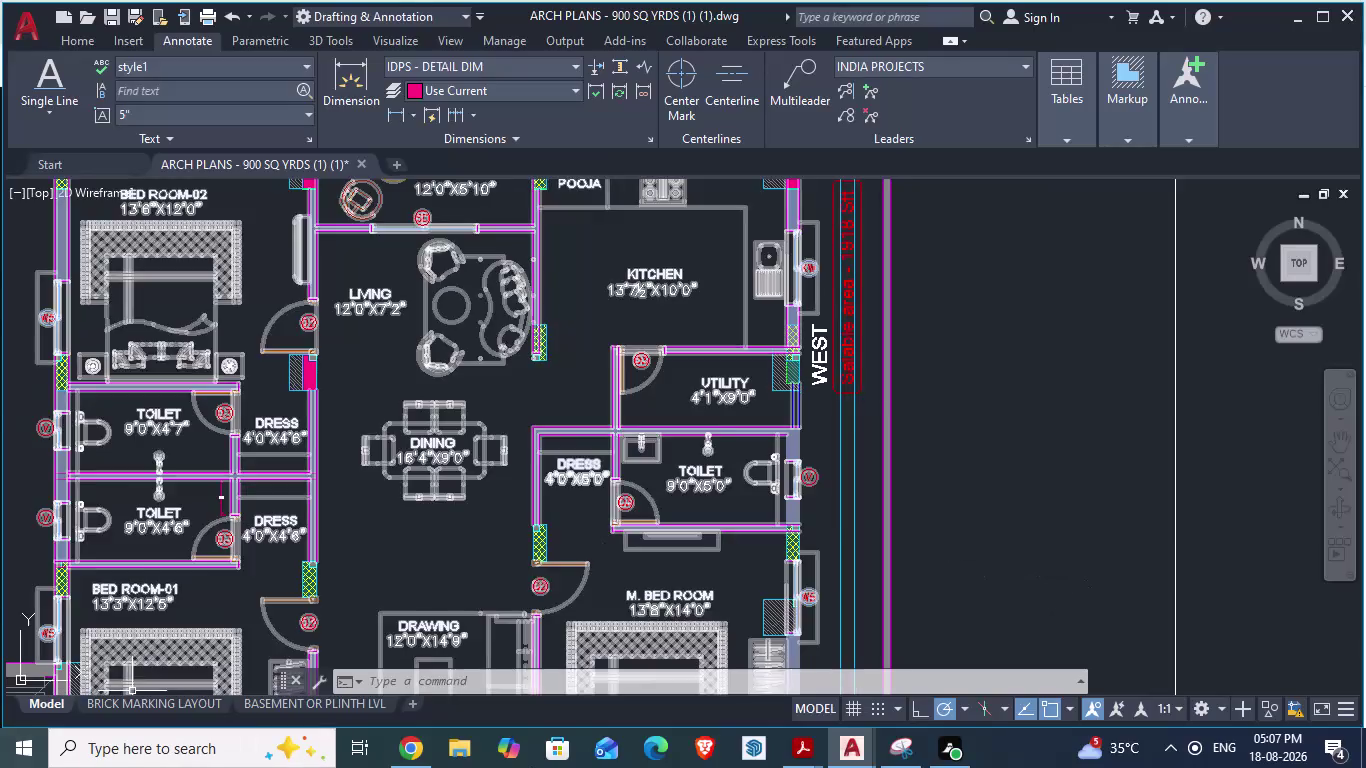
Review the ARCH PLANS floor plan, then switch to the GF_AUTOCAD drawing.
scroll(down, 3)
scroll(up, 3)
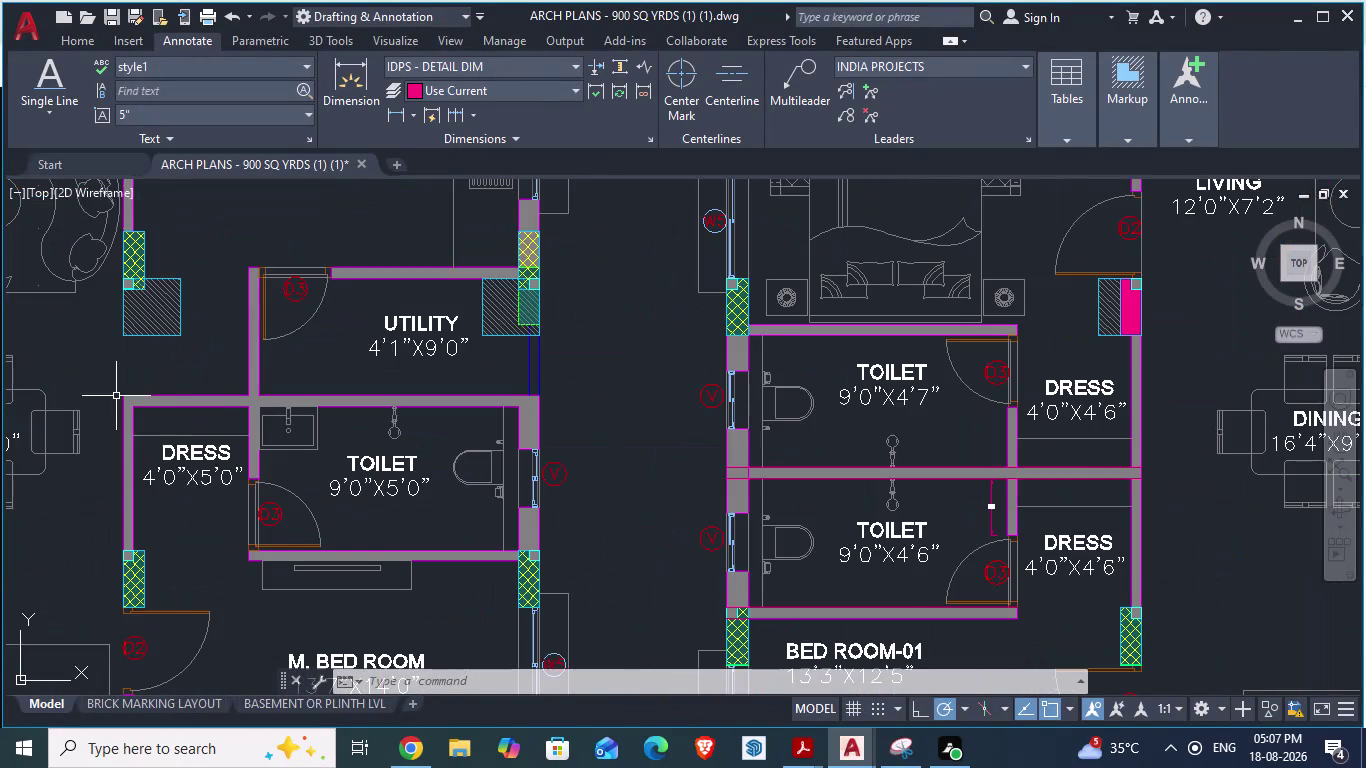
scroll(down, 3)
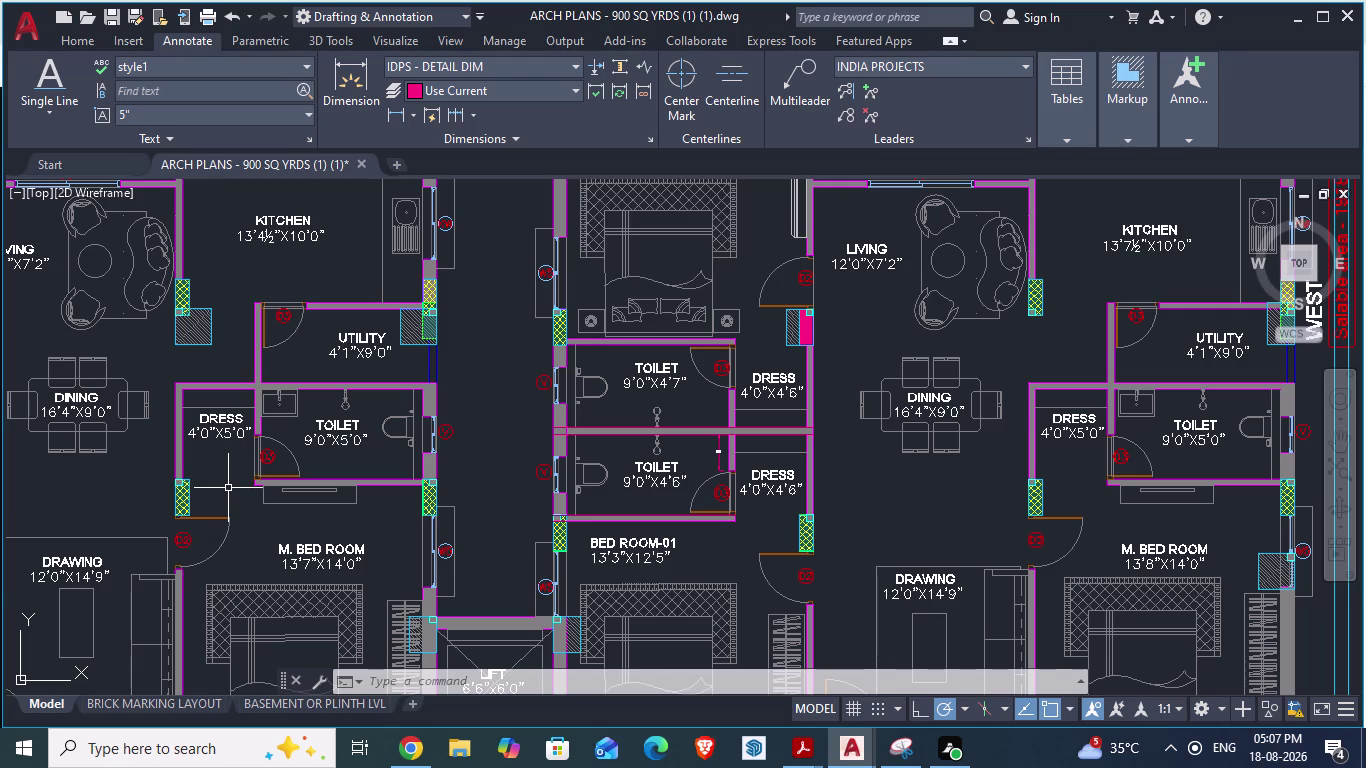
scroll(down, 3)
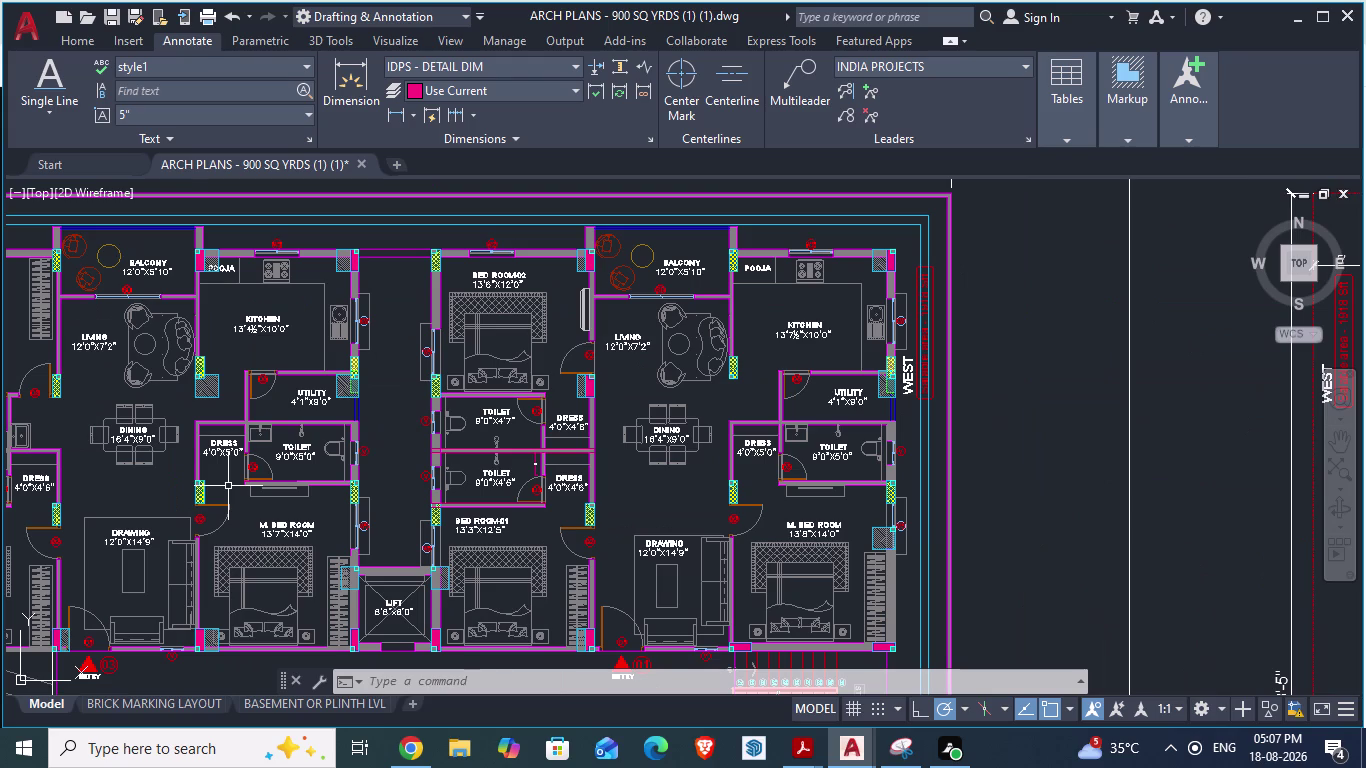
key(alt+Tab)
Select the utility room's upper wall lines and window-select the utility and toilet walls and labels.
scroll(down, 3)
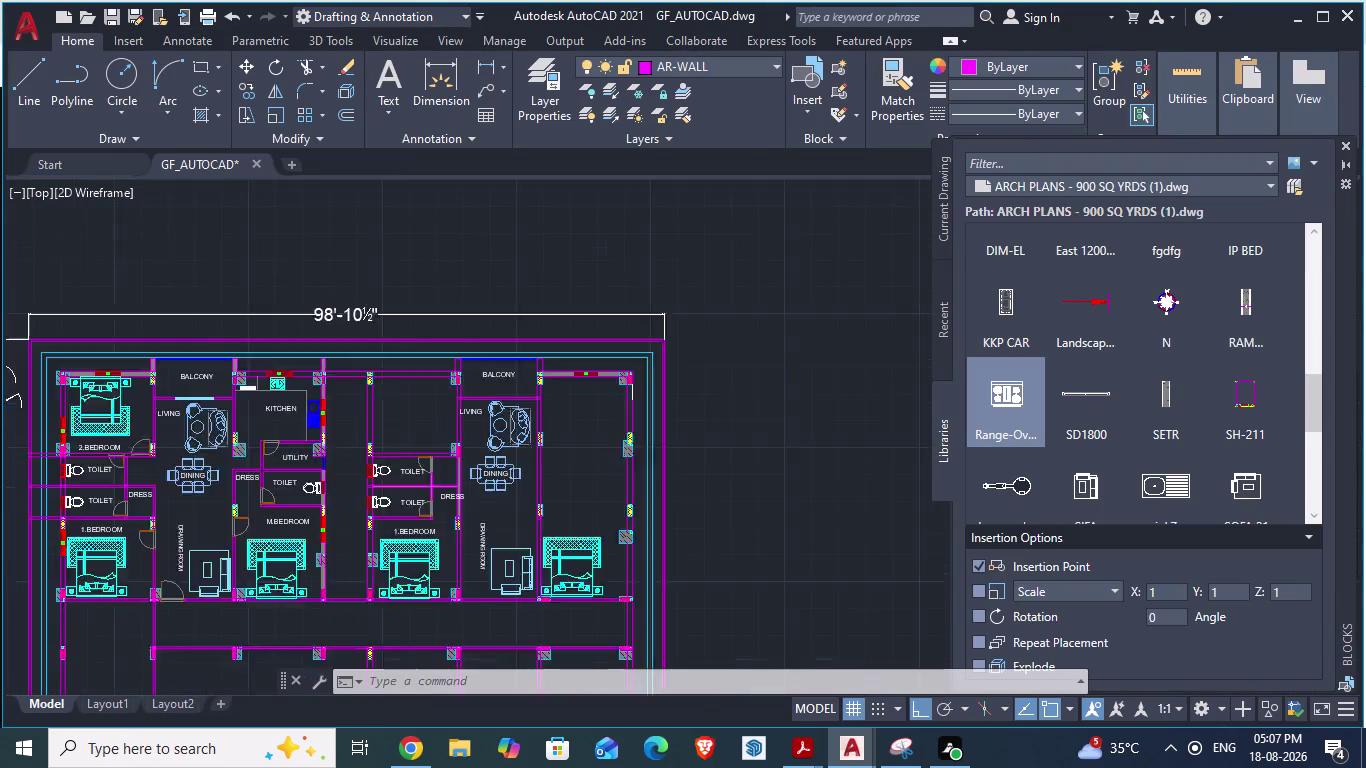
scroll(up, 3)
scroll(up, 3)
scroll(down, 3)
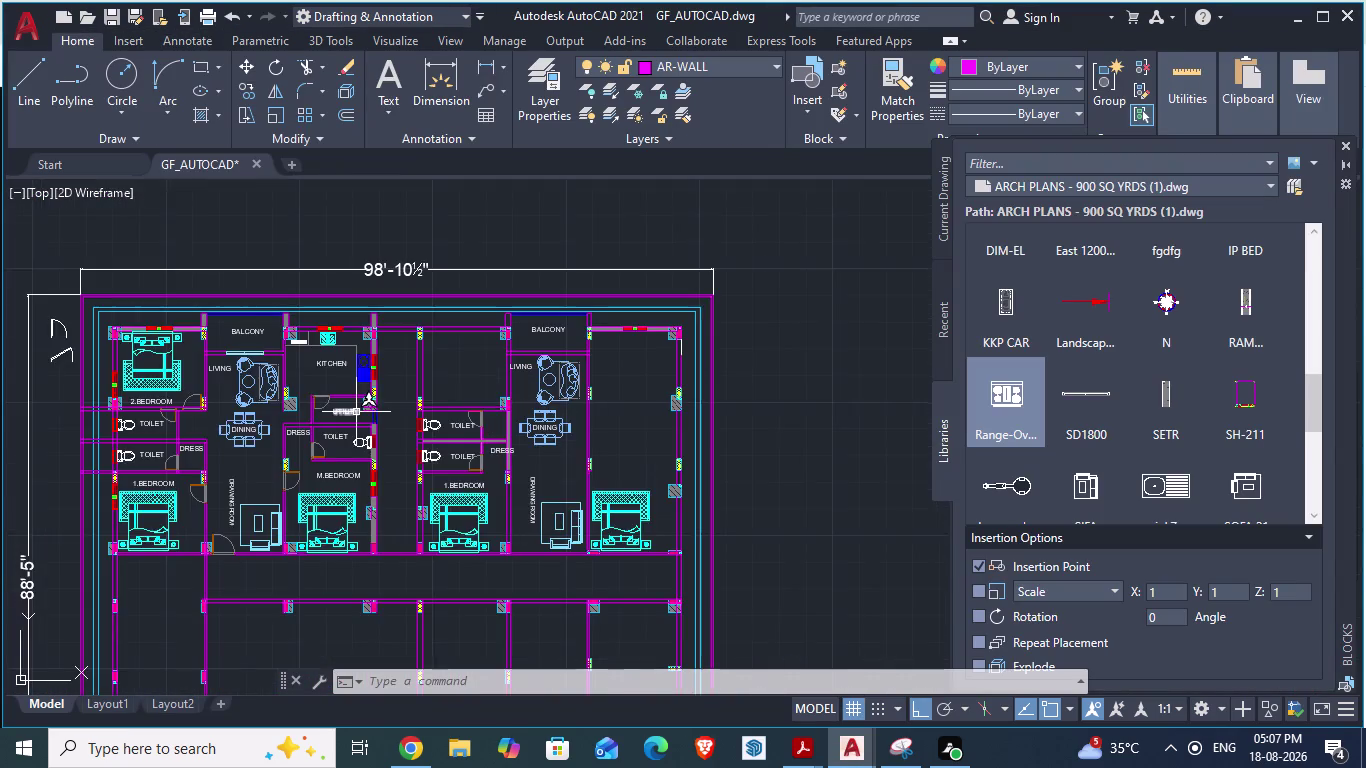
scroll(up, 3)
scroll(up, 3)
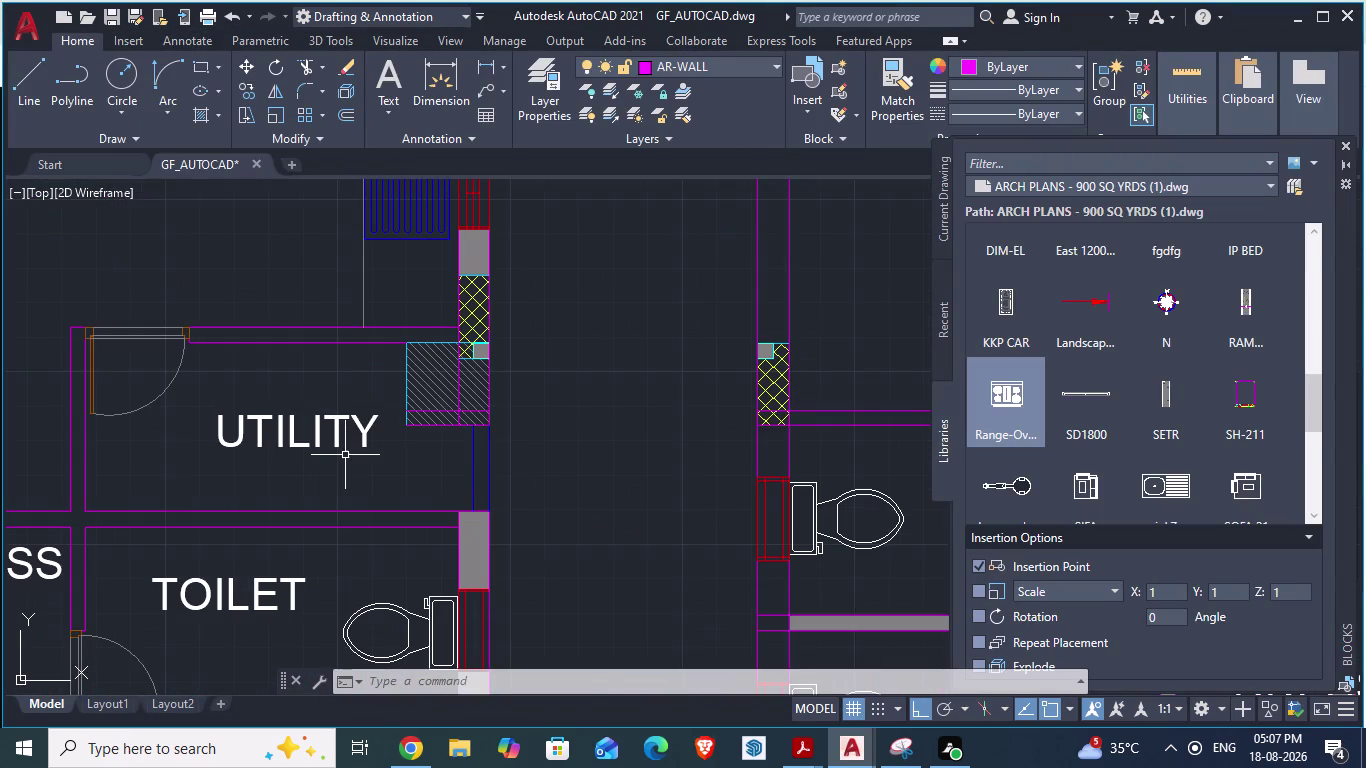
scroll(up, 3)
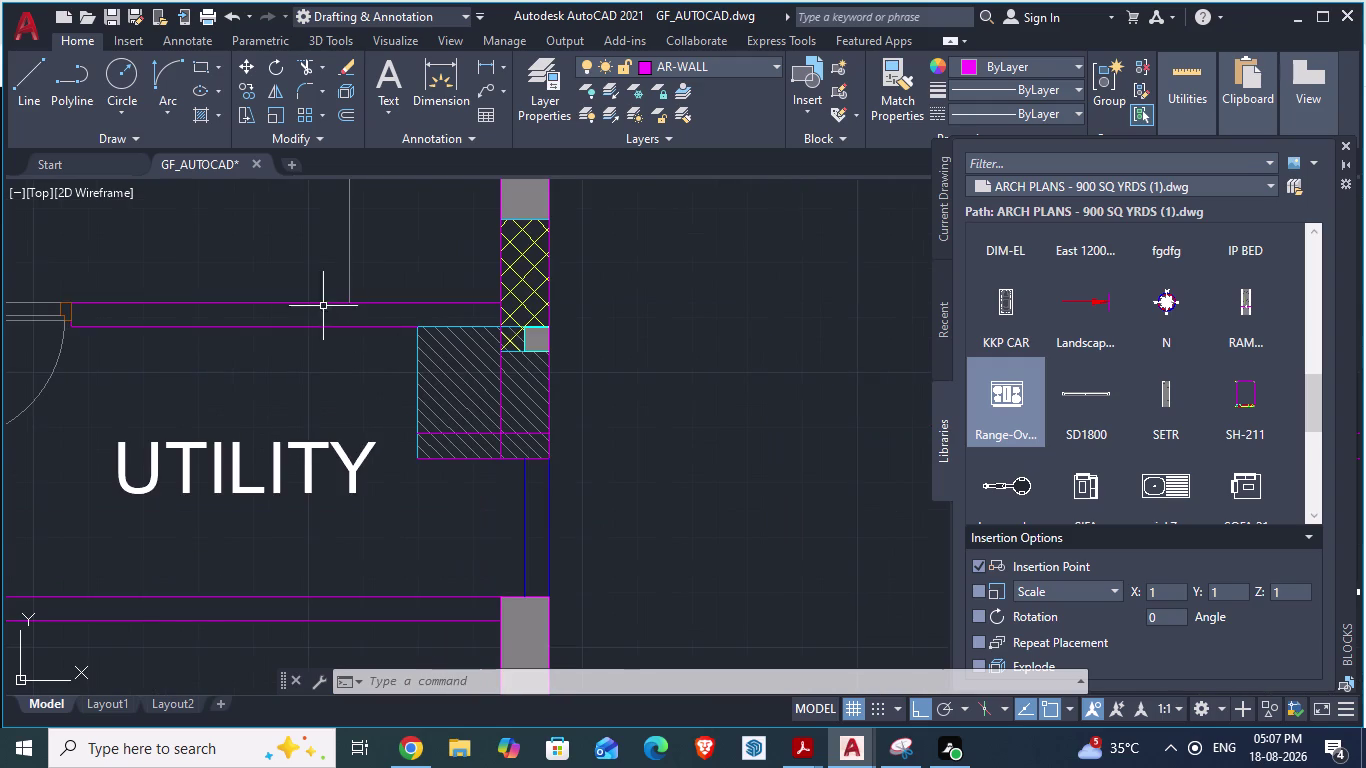
click(295, 301)
click(312, 326)
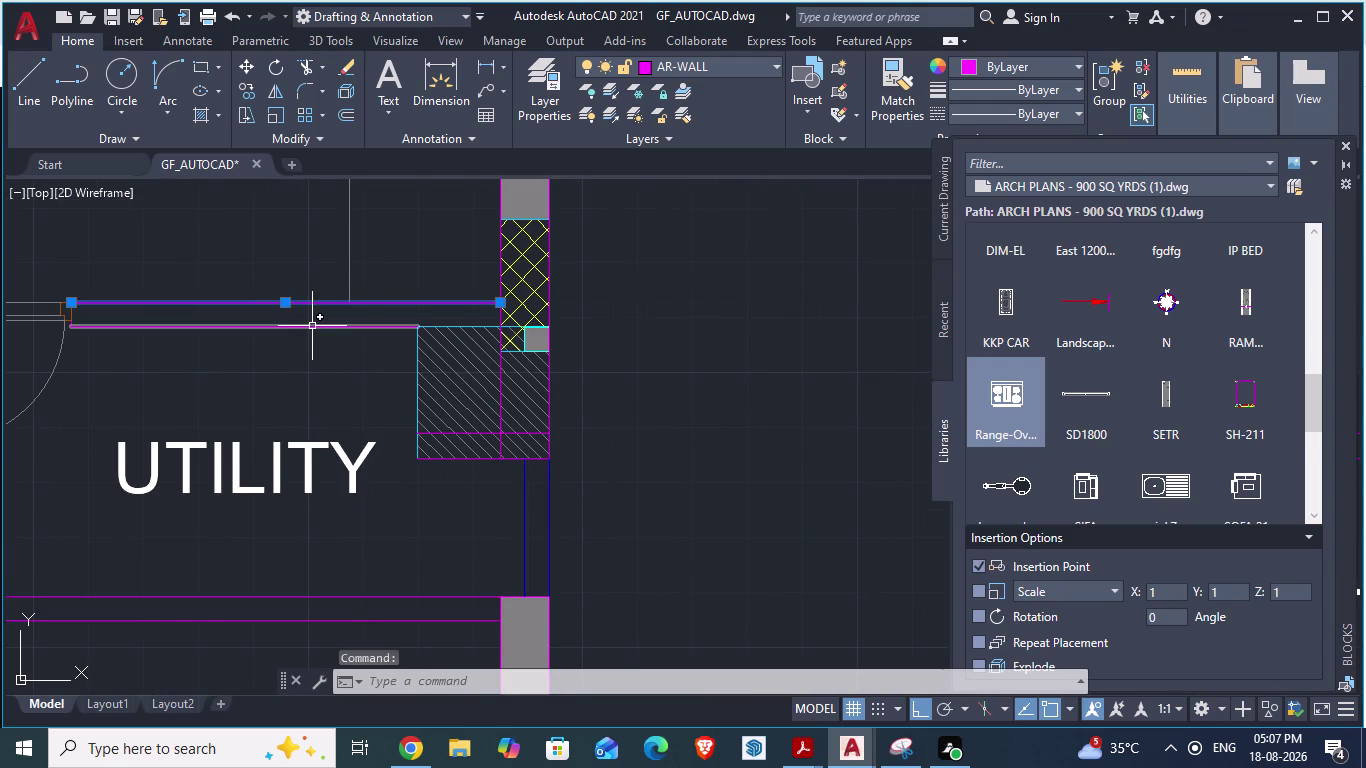
scroll(down, 3)
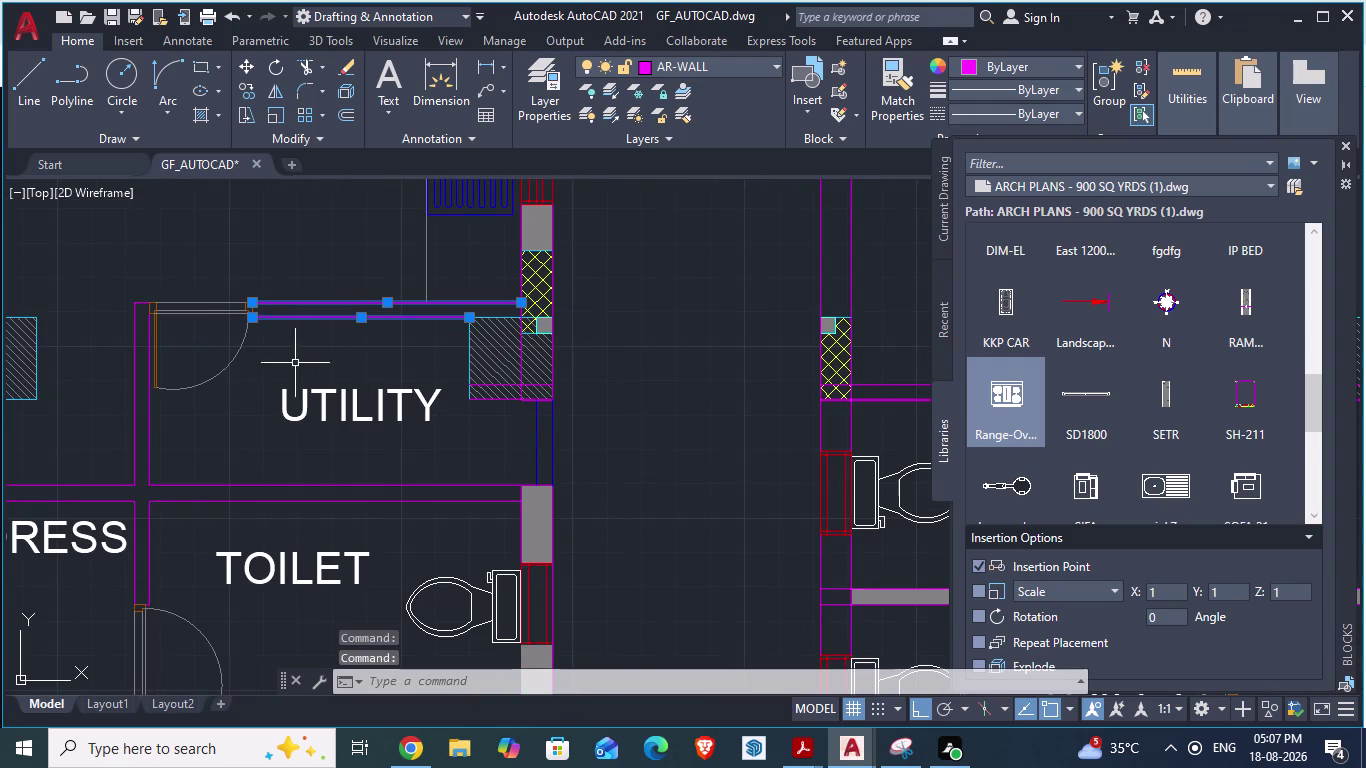
click(296, 237)
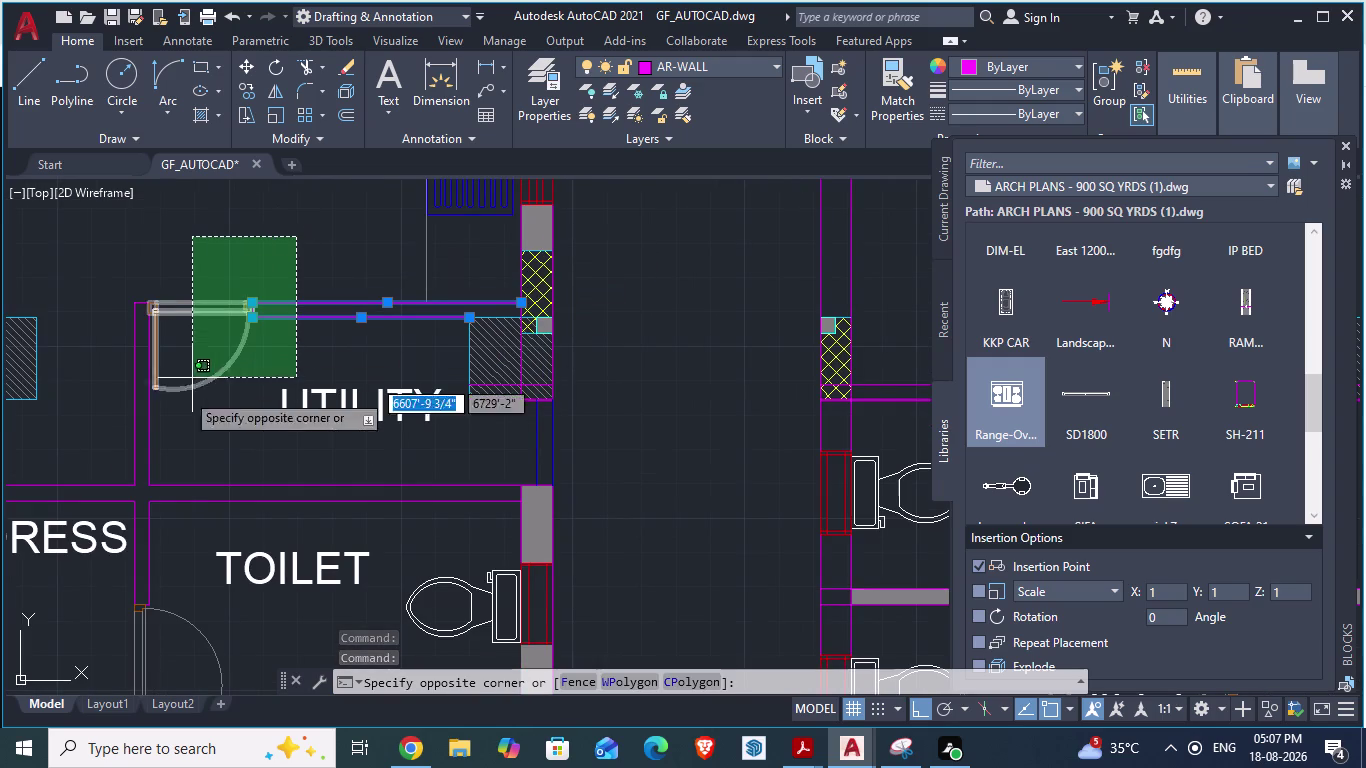
click(119, 628)
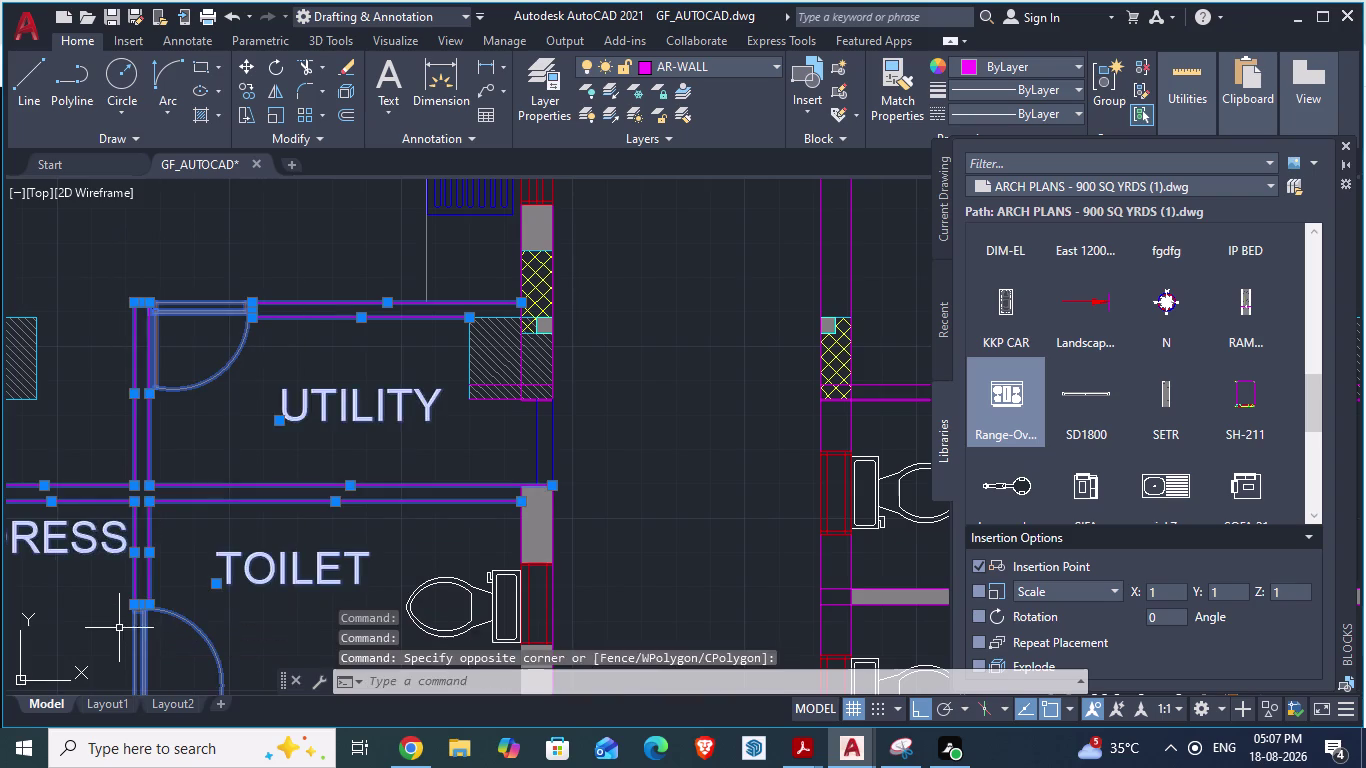
Add the toilet's lower walls, door and WC fixture to the selection.
scroll(down, 3)
scroll(down, 3)
scroll(up, 3)
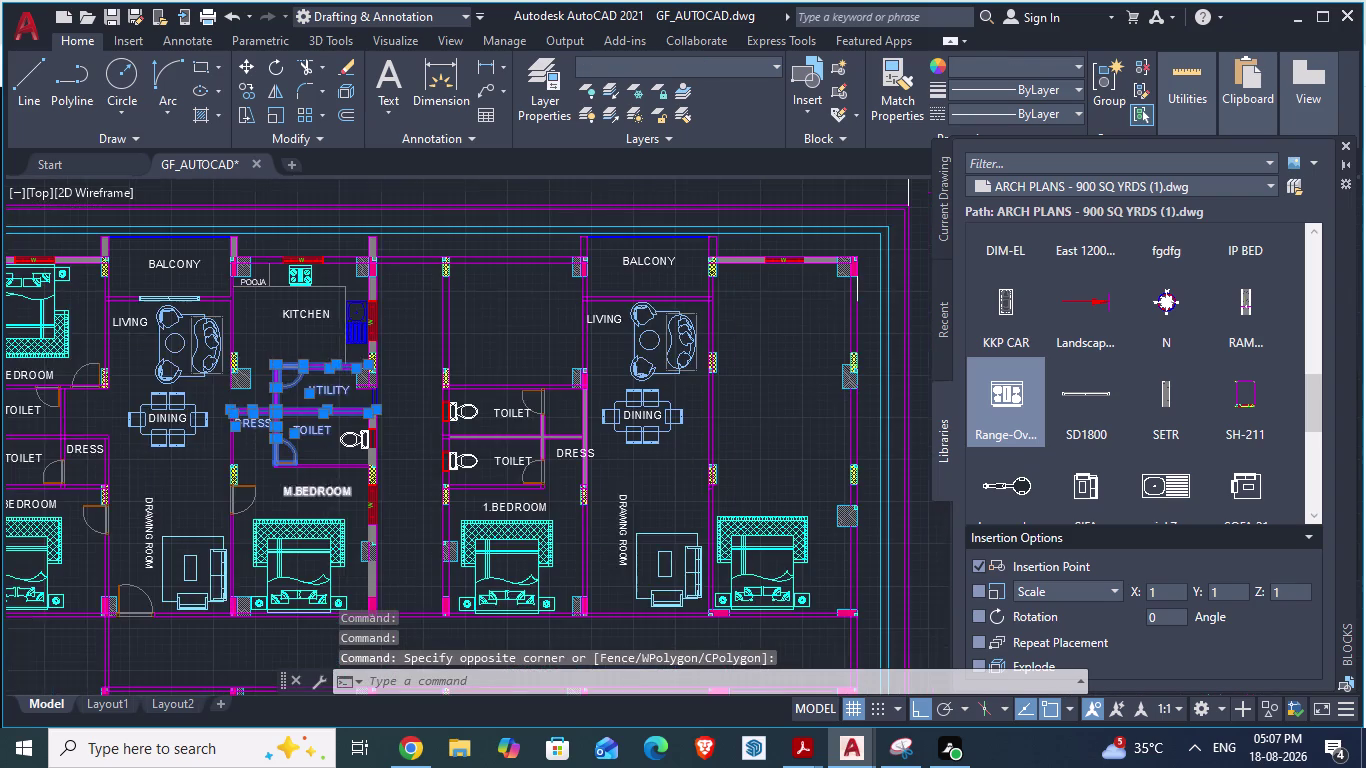
scroll(up, 3)
click(338, 359)
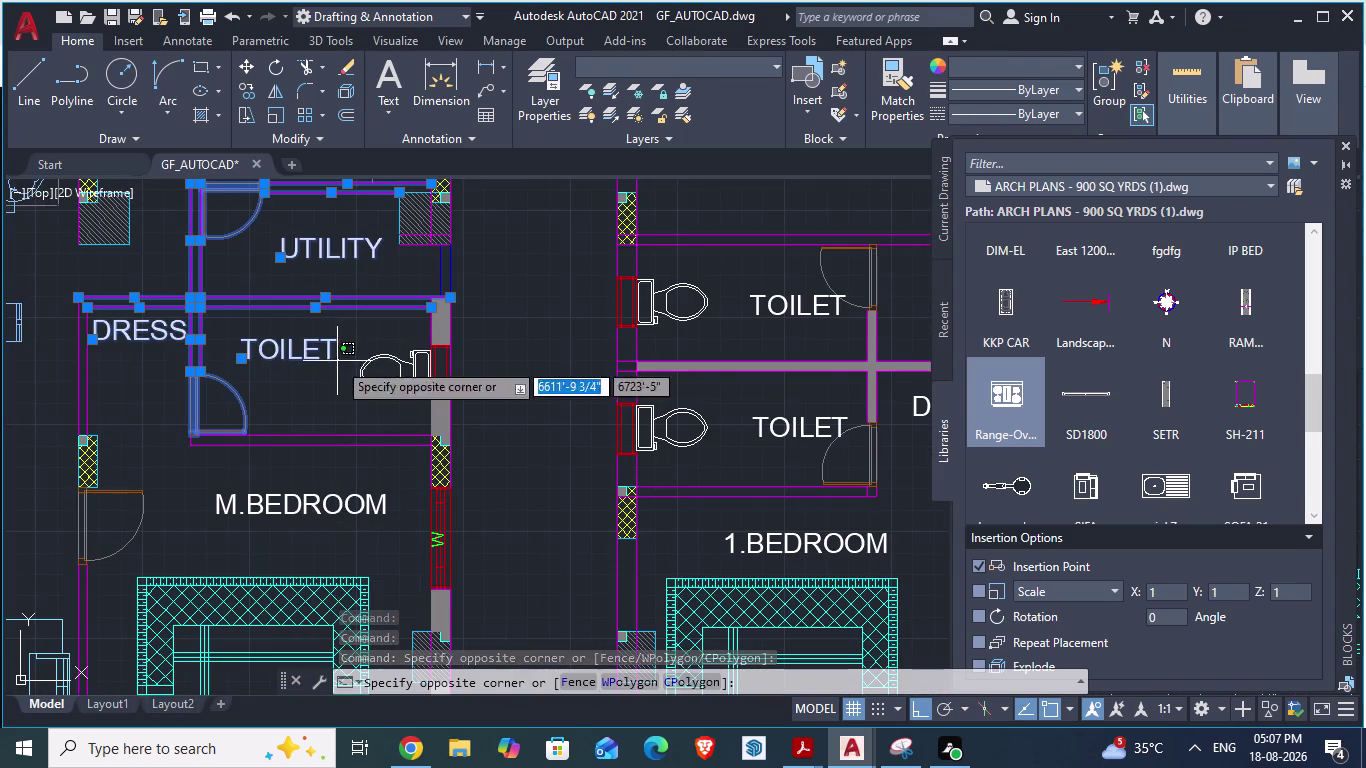
click(211, 469)
scroll(up, 3)
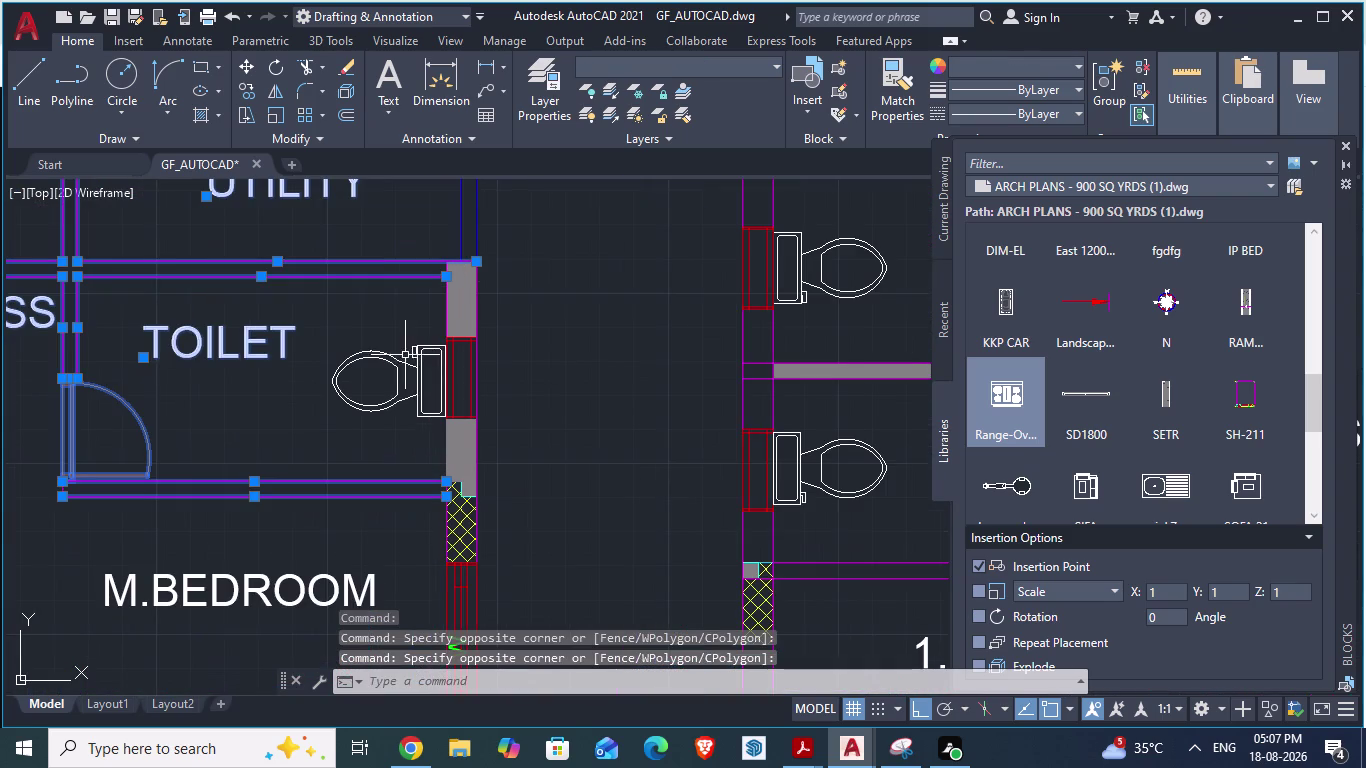
click(426, 320)
click(338, 424)
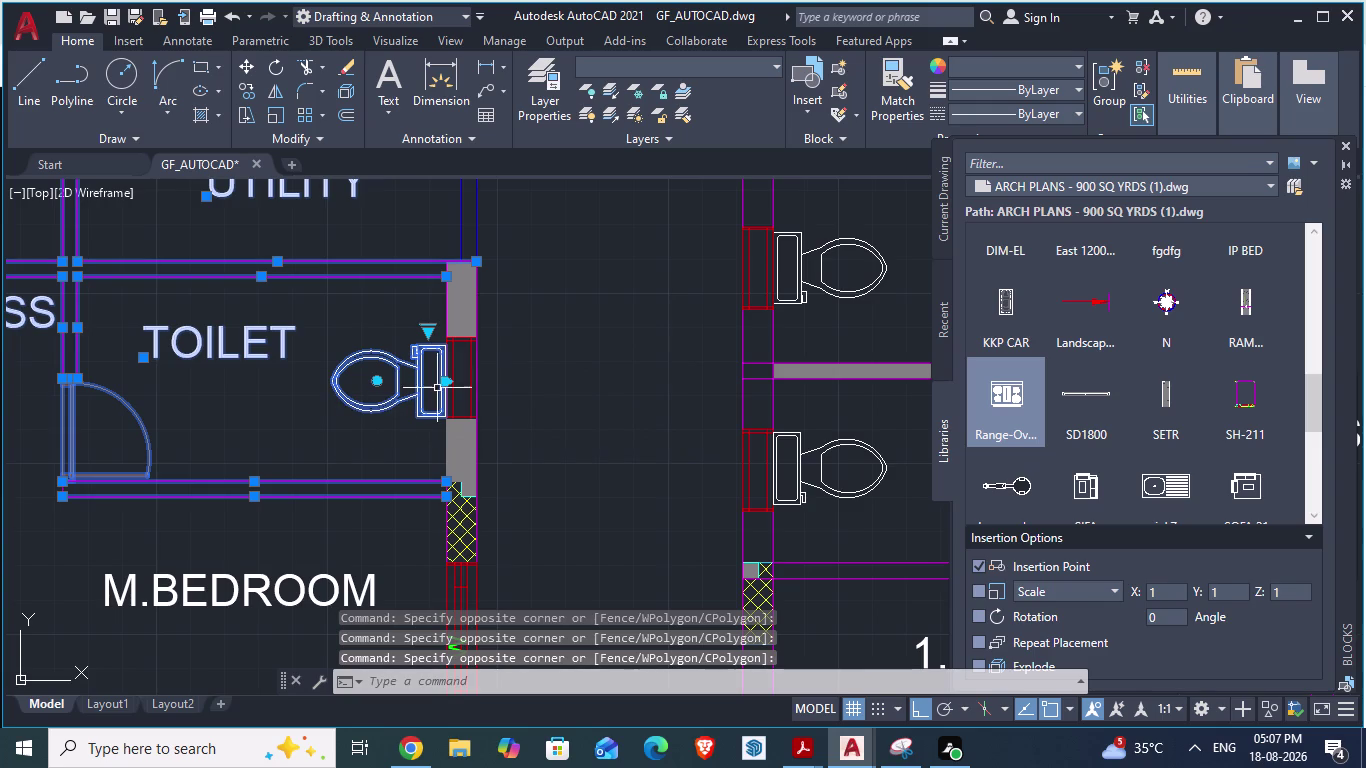
Return to the ARCH PLANS reference drawing.
click(461, 341)
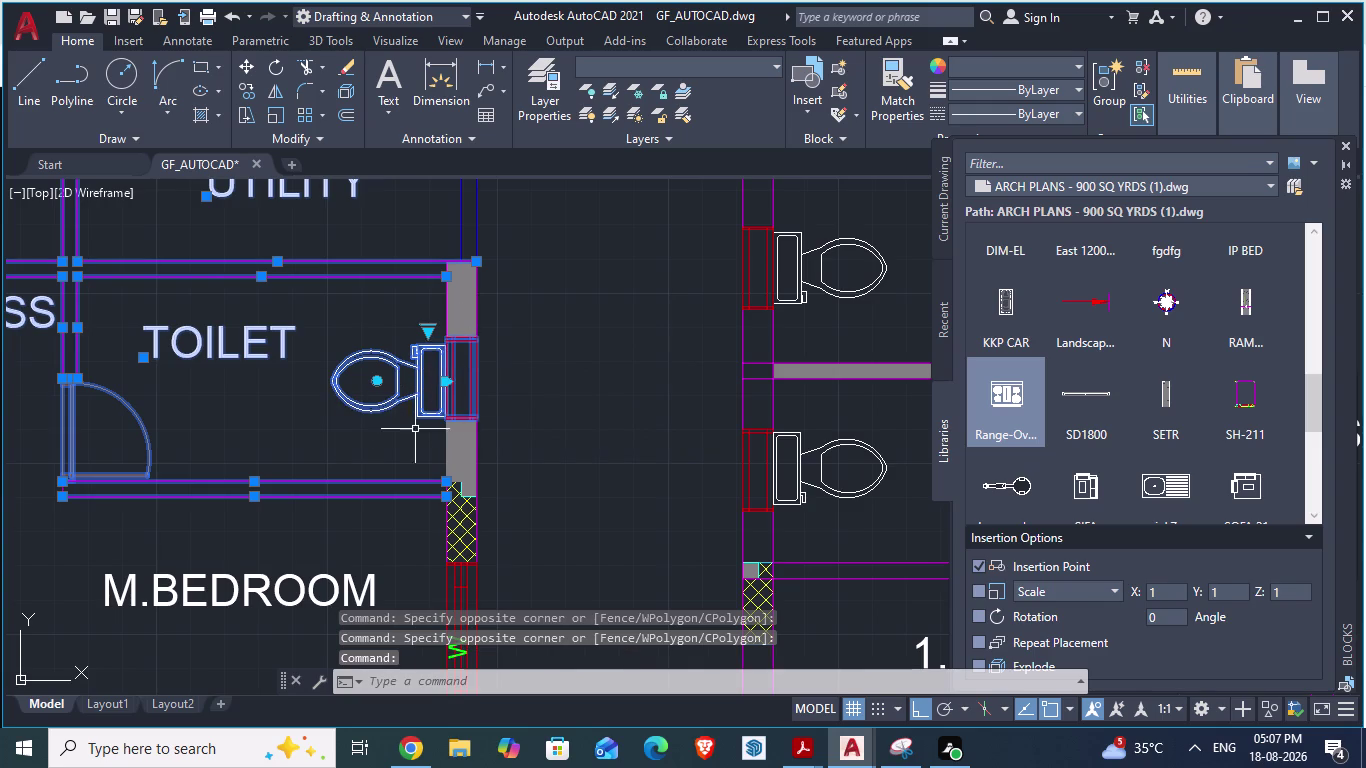
scroll(down, 3)
scroll(down, 3)
key(alt+Tab)
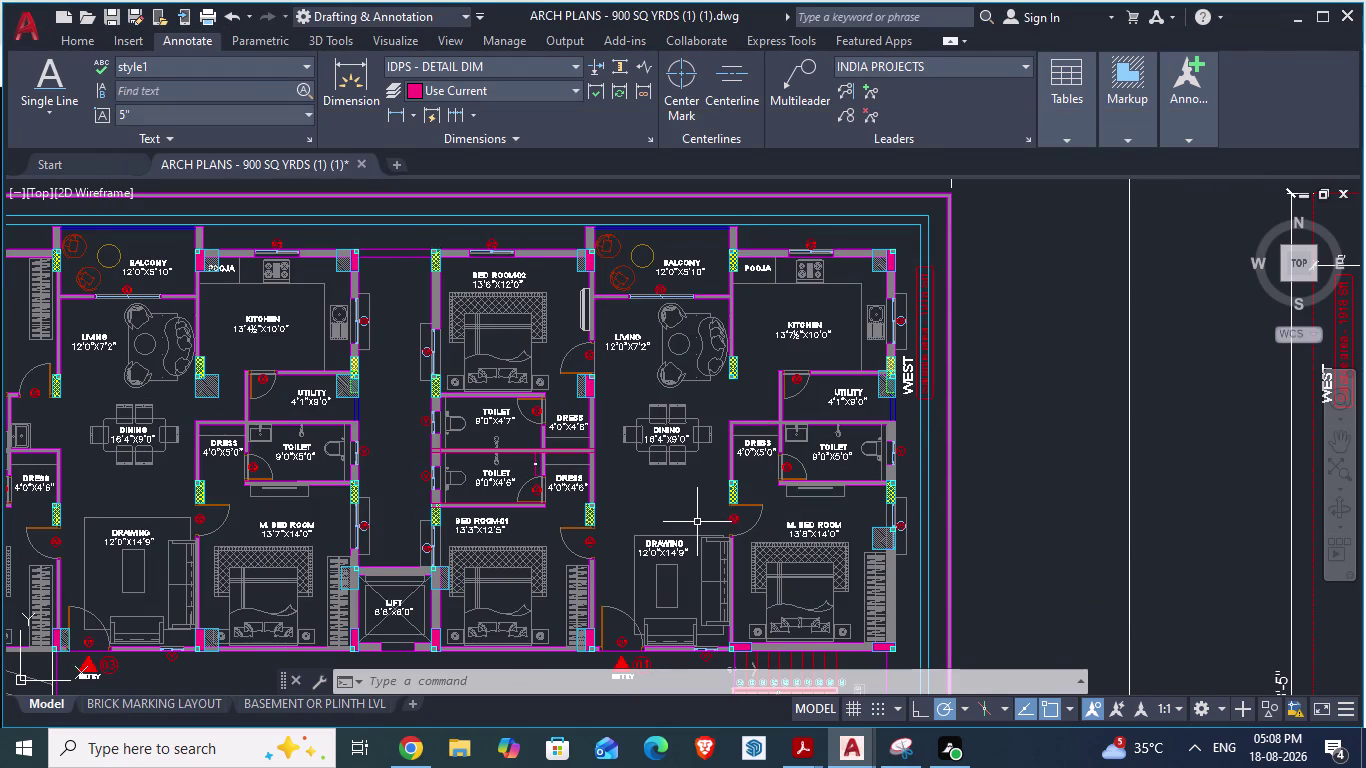
Back in GF_AUTOCAD, add the utility room's side wall to the selection.
key(alt+Tab)
scroll(up, 3)
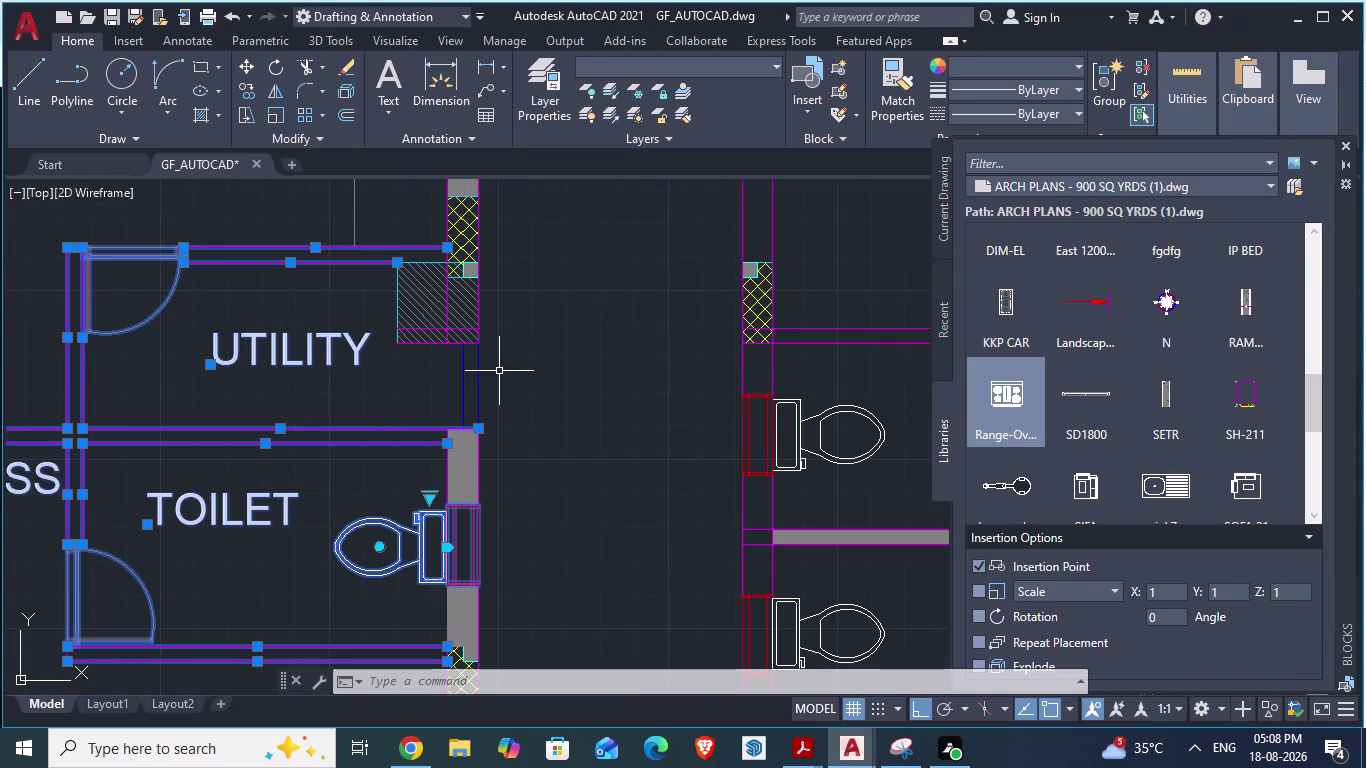
click(501, 371)
click(442, 393)
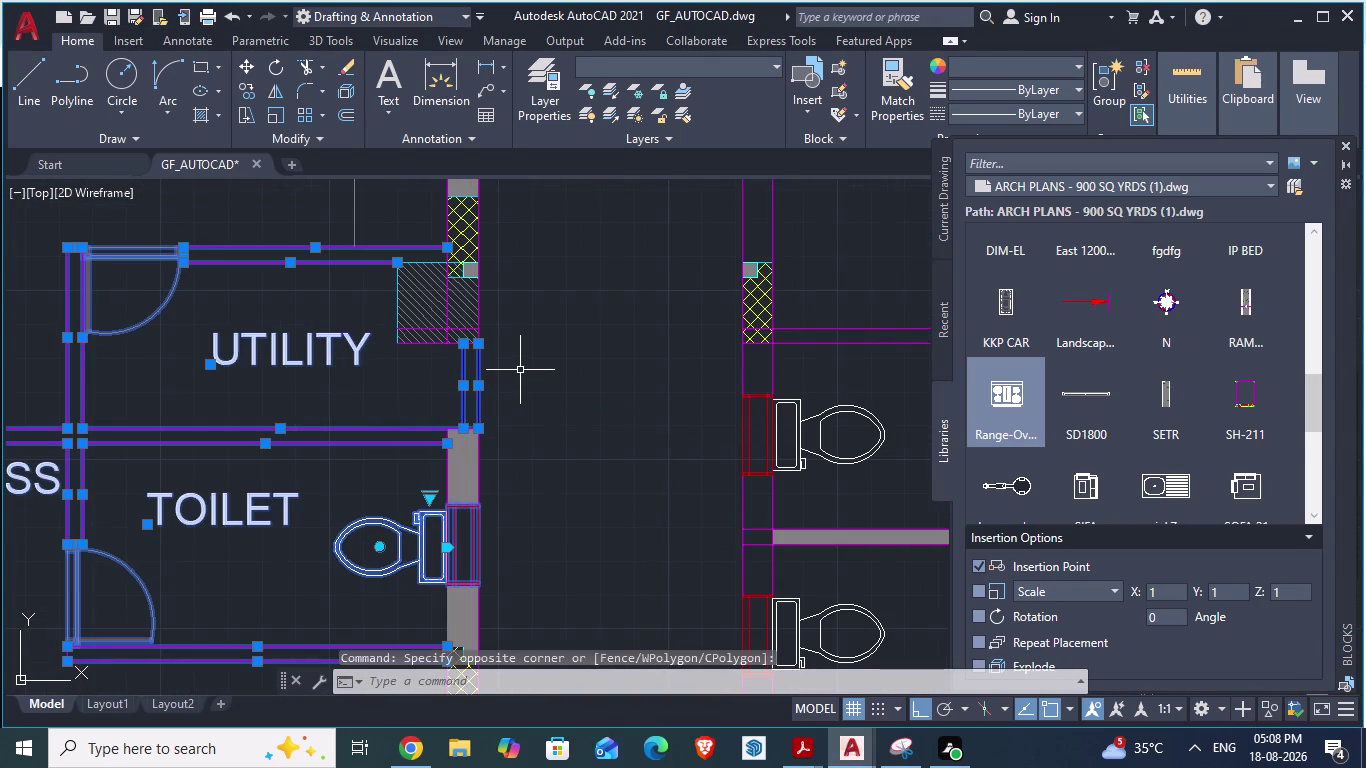
scroll(down, 3)
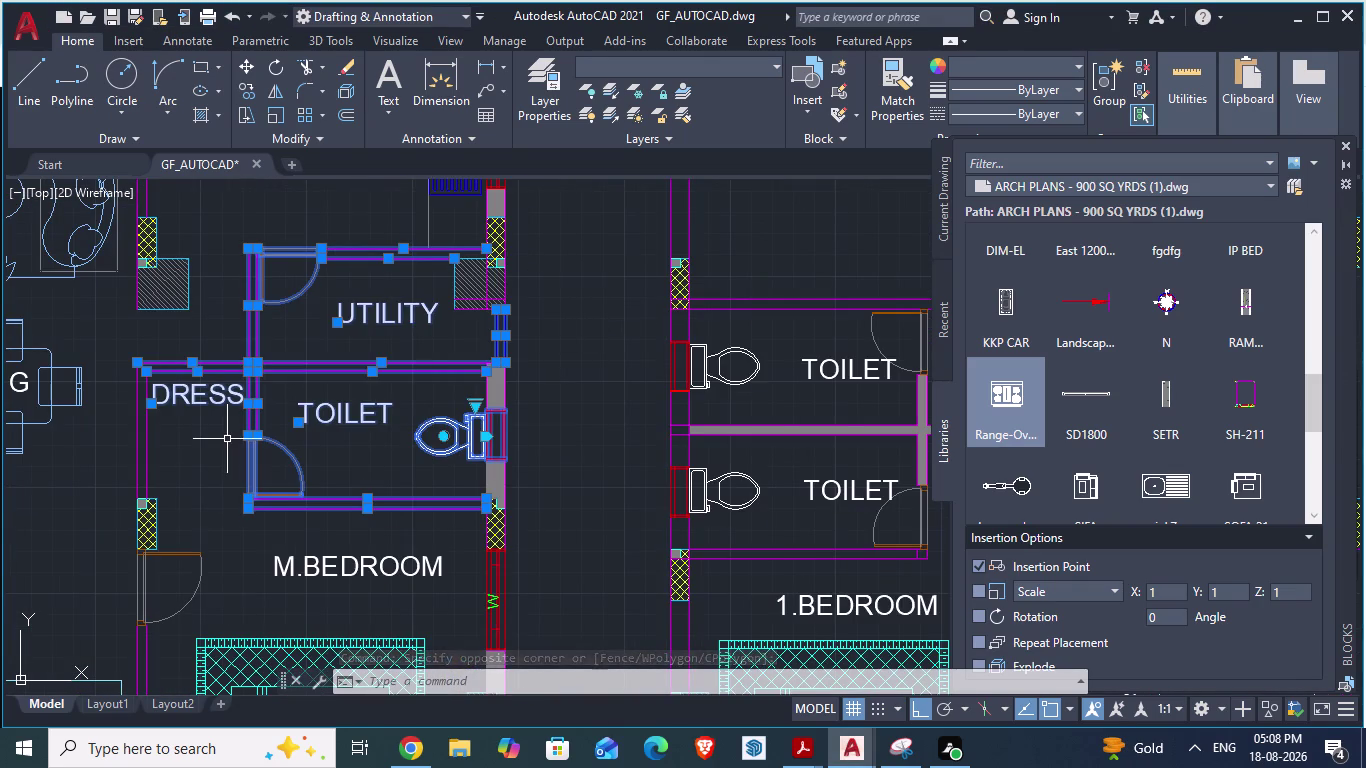
scroll(down, 3)
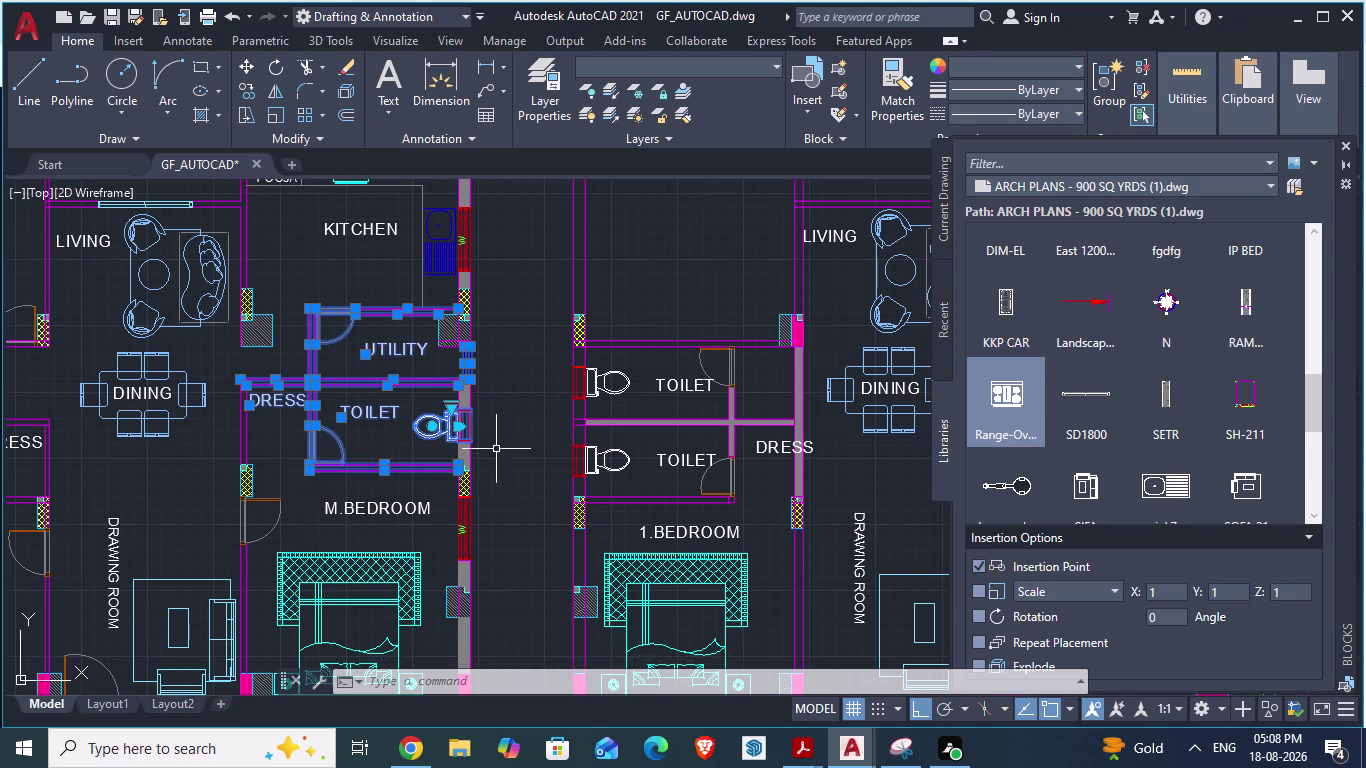
scroll(down, 3)
scroll(up, 3)
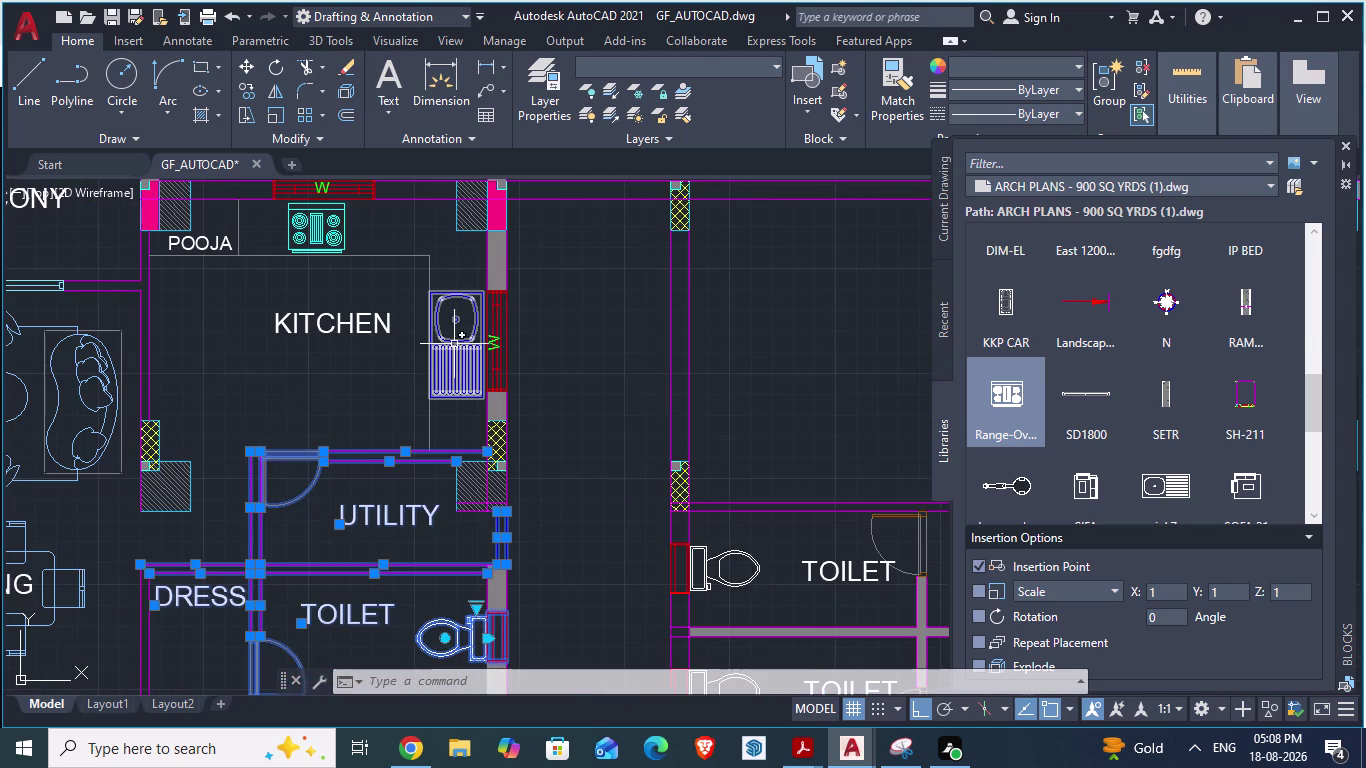
Add the kitchen sink, partition lines and stove to the selection.
click(453, 344)
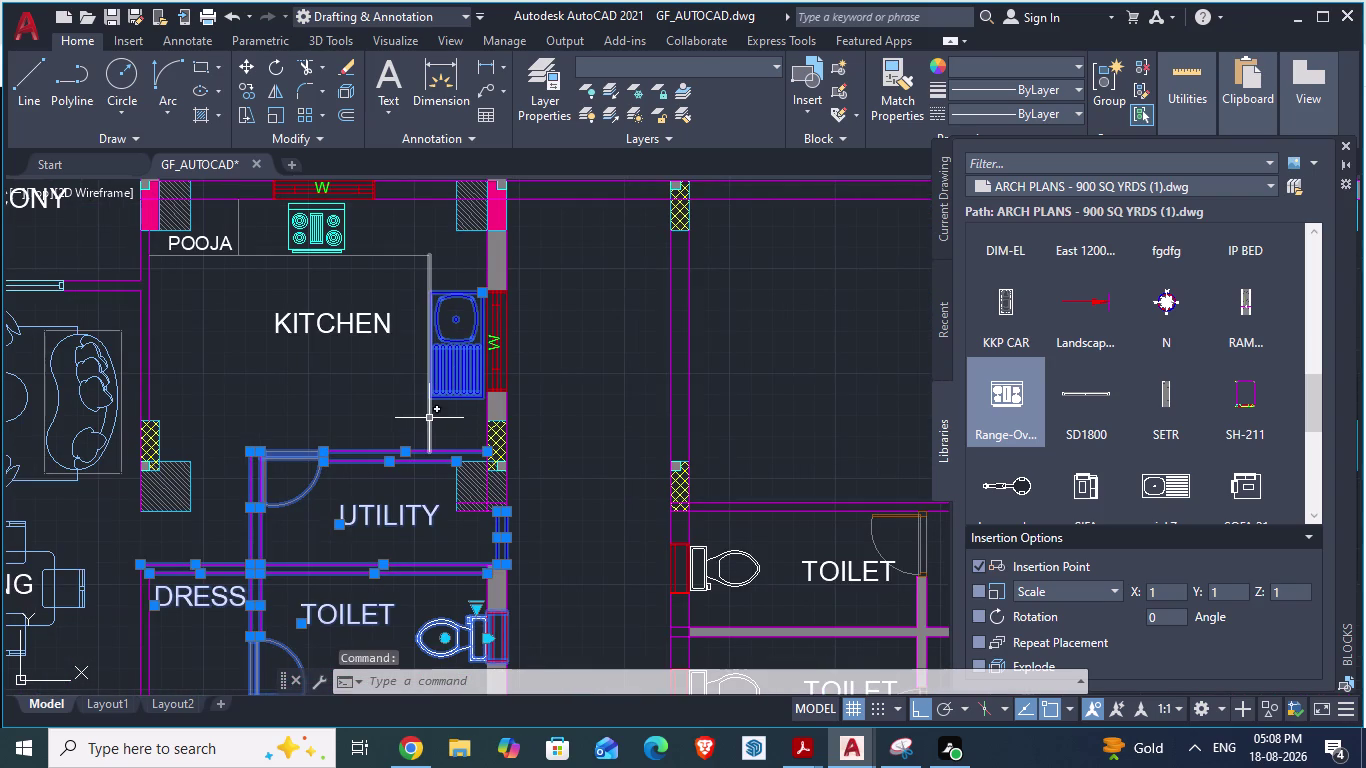
click(429, 418)
click(384, 256)
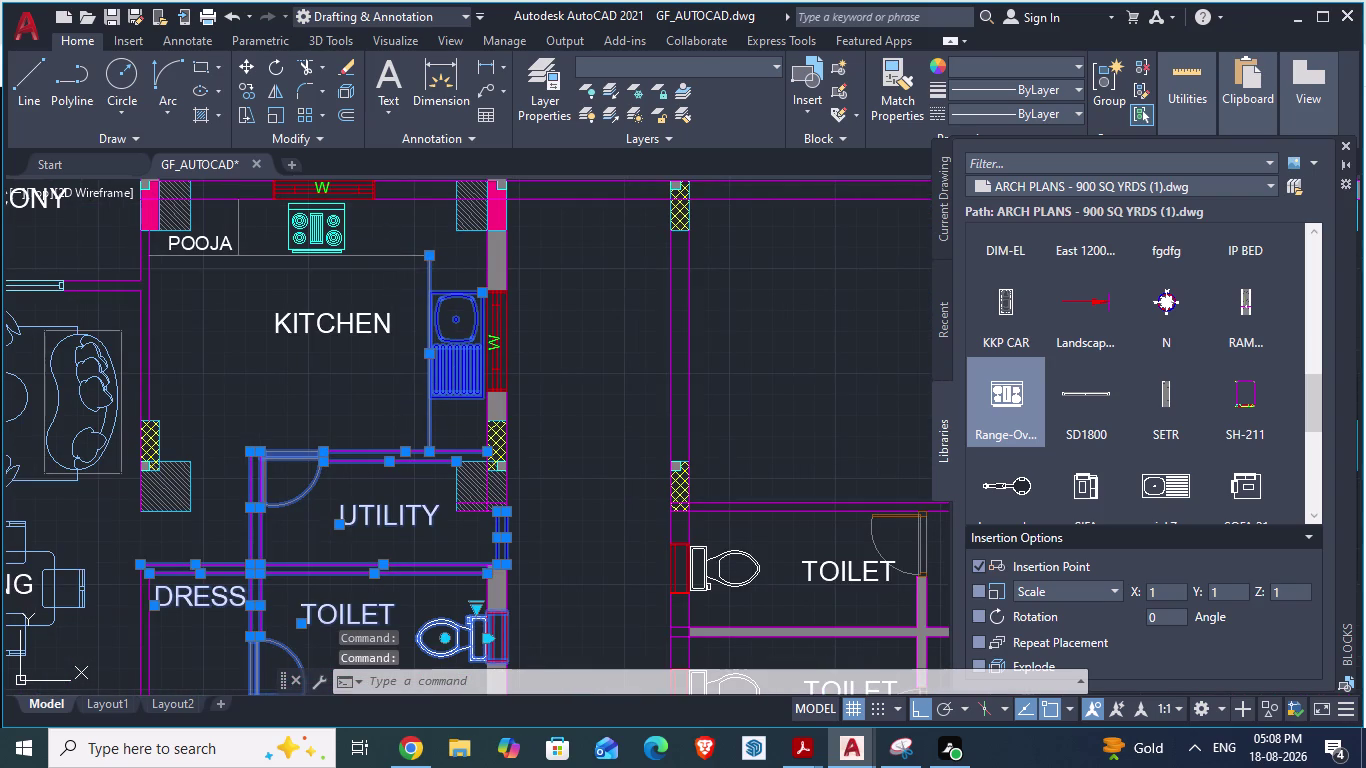
scroll(down, 3)
scroll(up, 3)
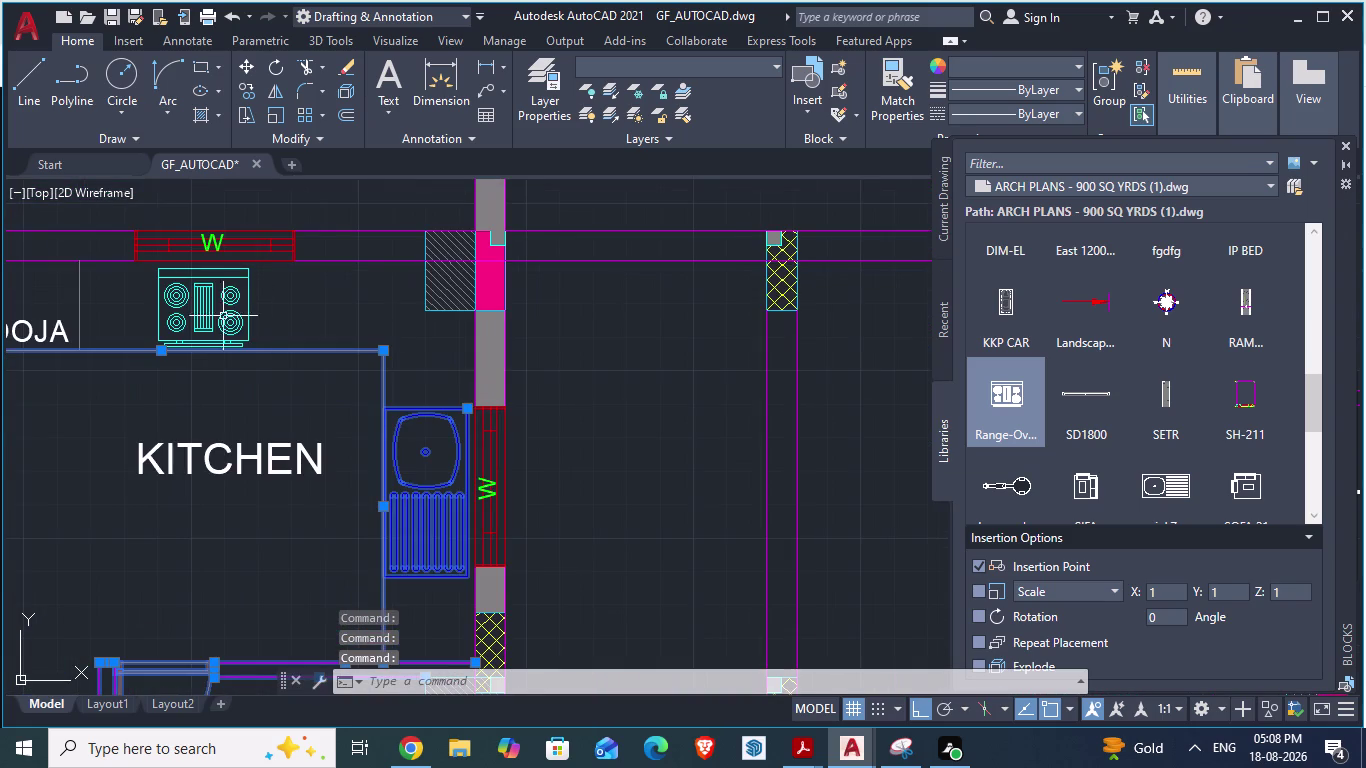
click(196, 311)
scroll(down, 3)
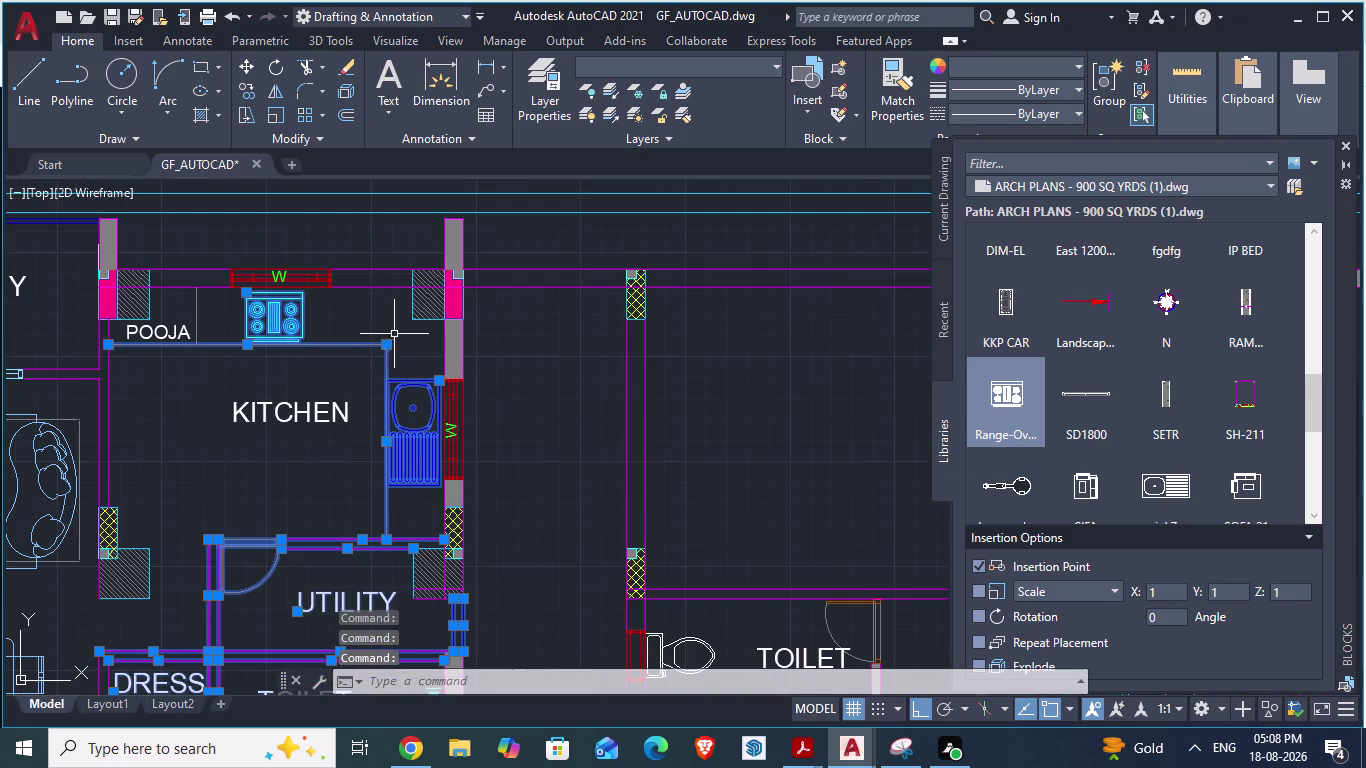
scroll(up, 3)
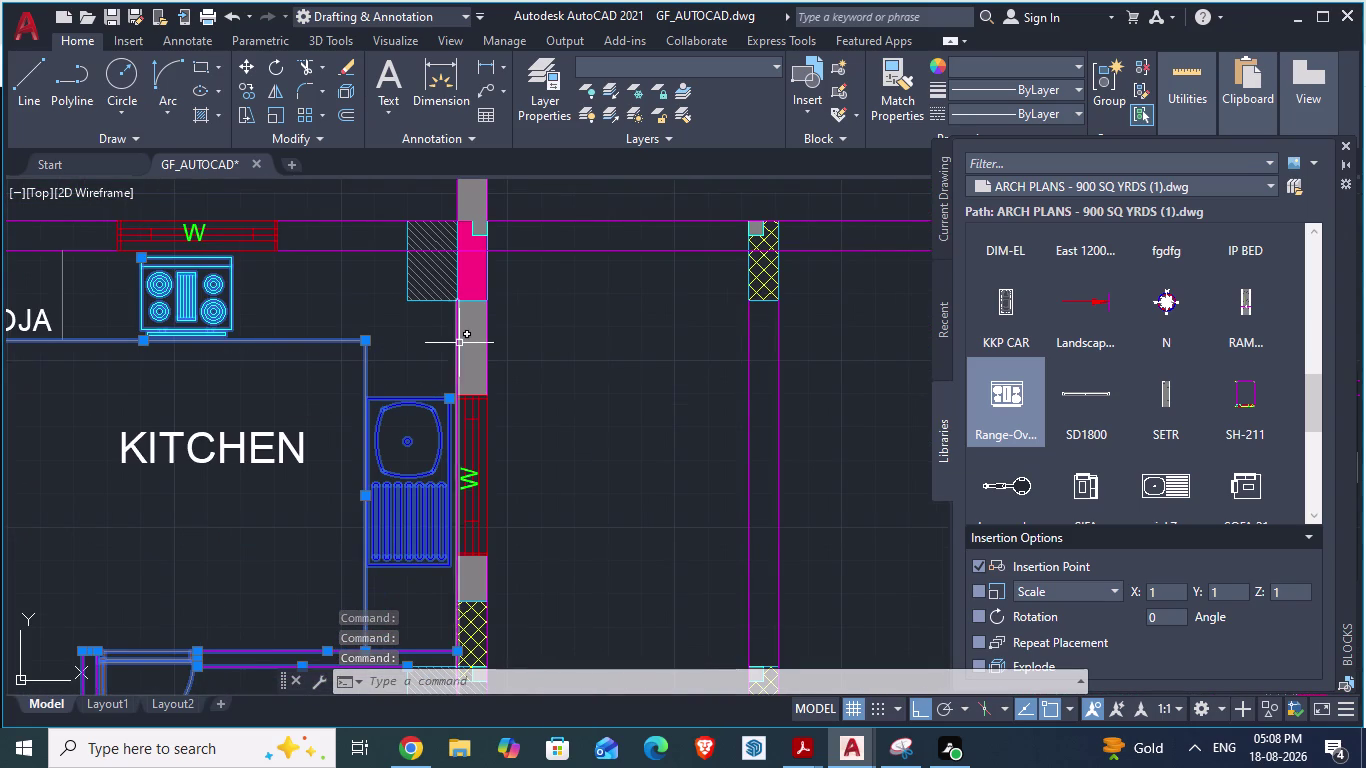
Add the kitchen's side wall line, then check the ARCH PLANS reference.
click(456, 347)
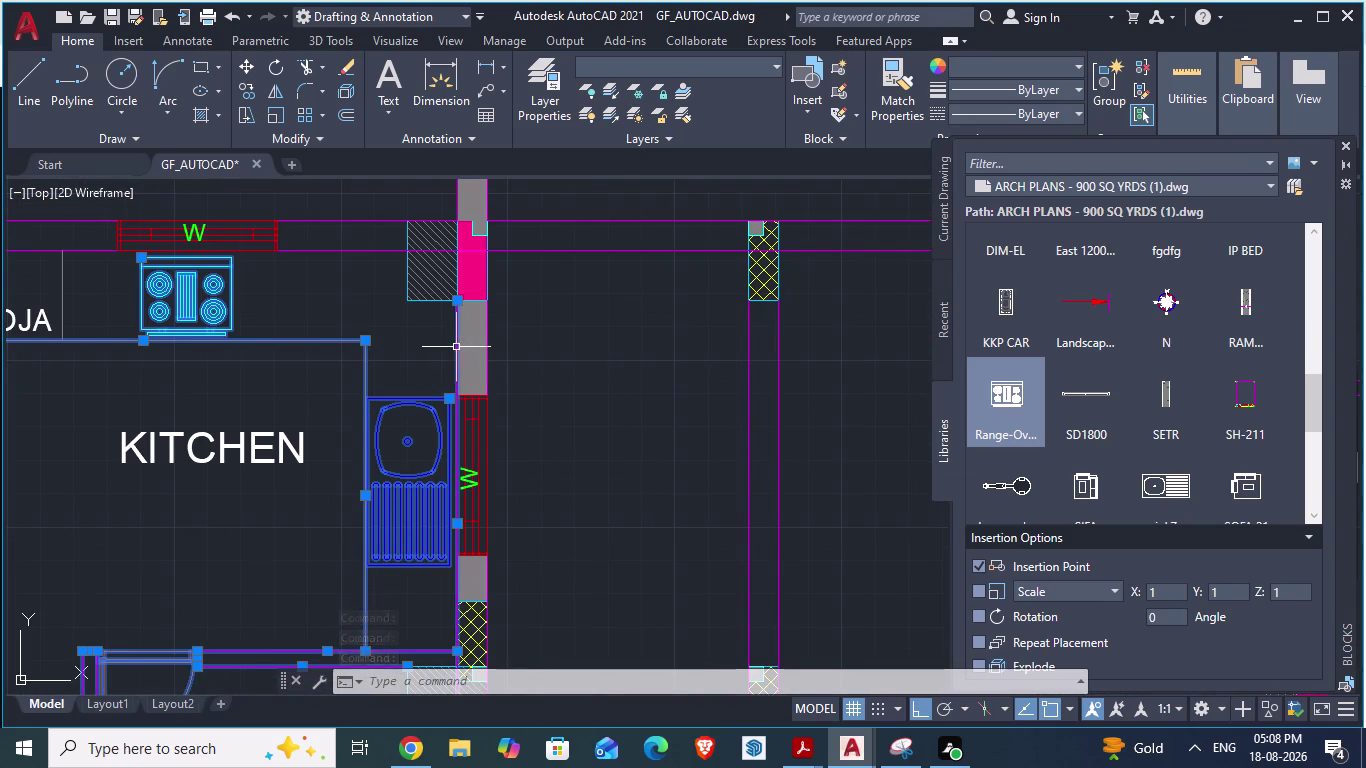
scroll(down, 3)
scroll(up, 3)
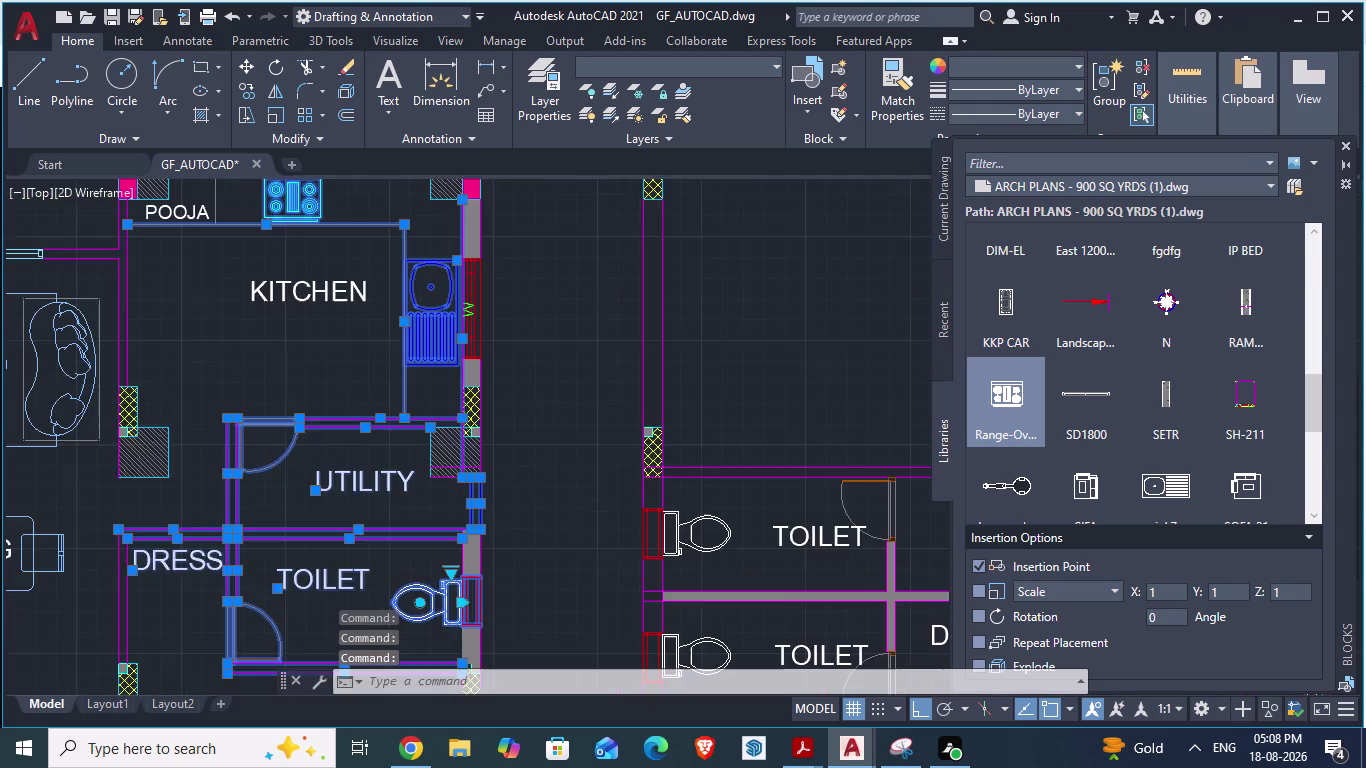
scroll(down, 3)
scroll(down, 3)
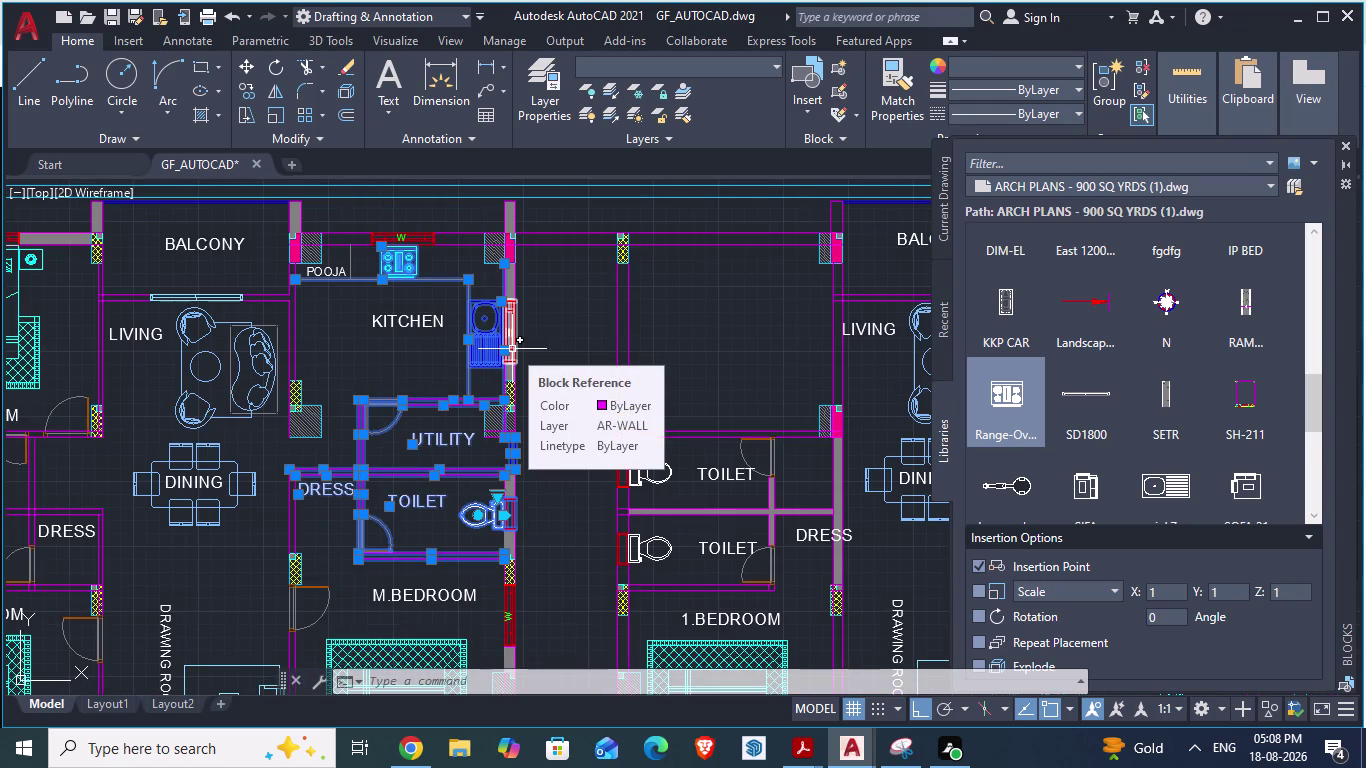
key(alt+Tab)
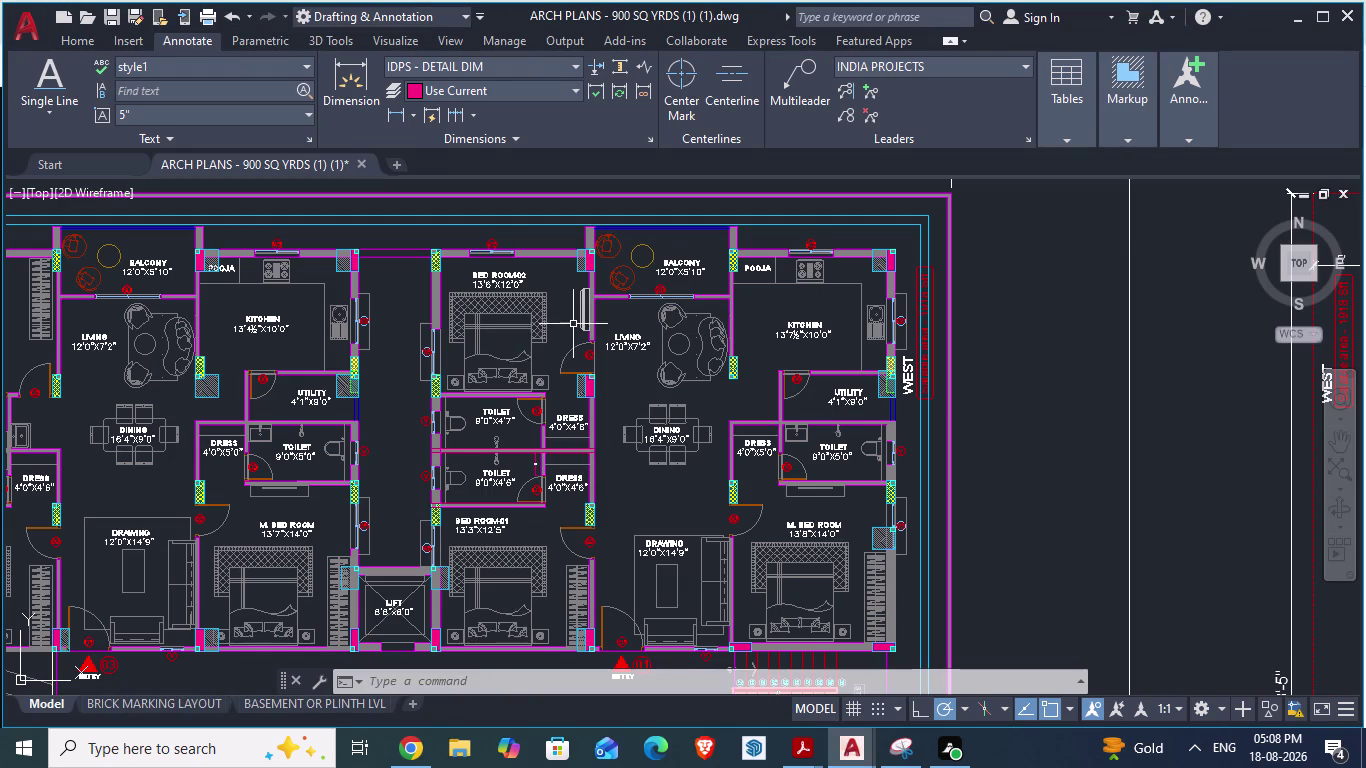
Compare against ARCH PLANS and return to the GF_AUTOCAD drawing.
scroll(up, 3)
scroll(down, 3)
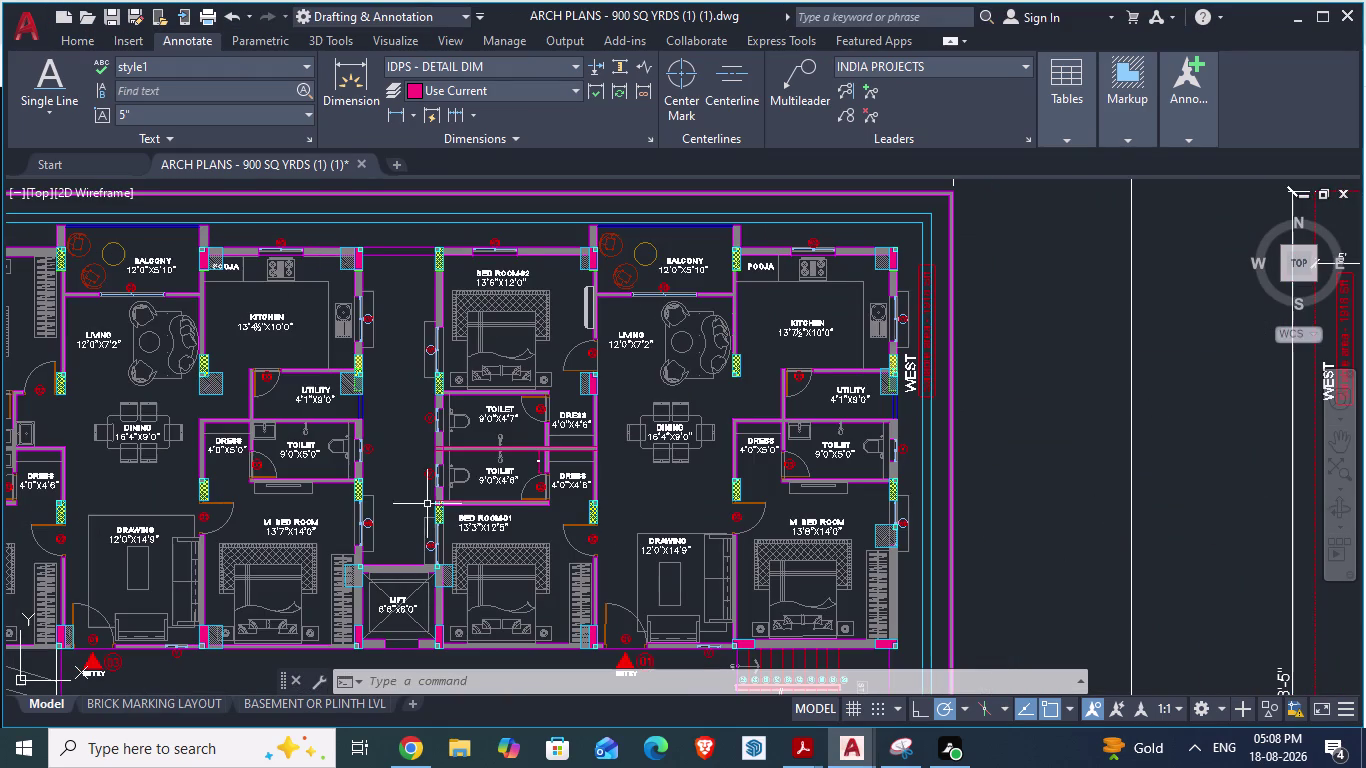
key(alt+Tab)
scroll(down, 3)
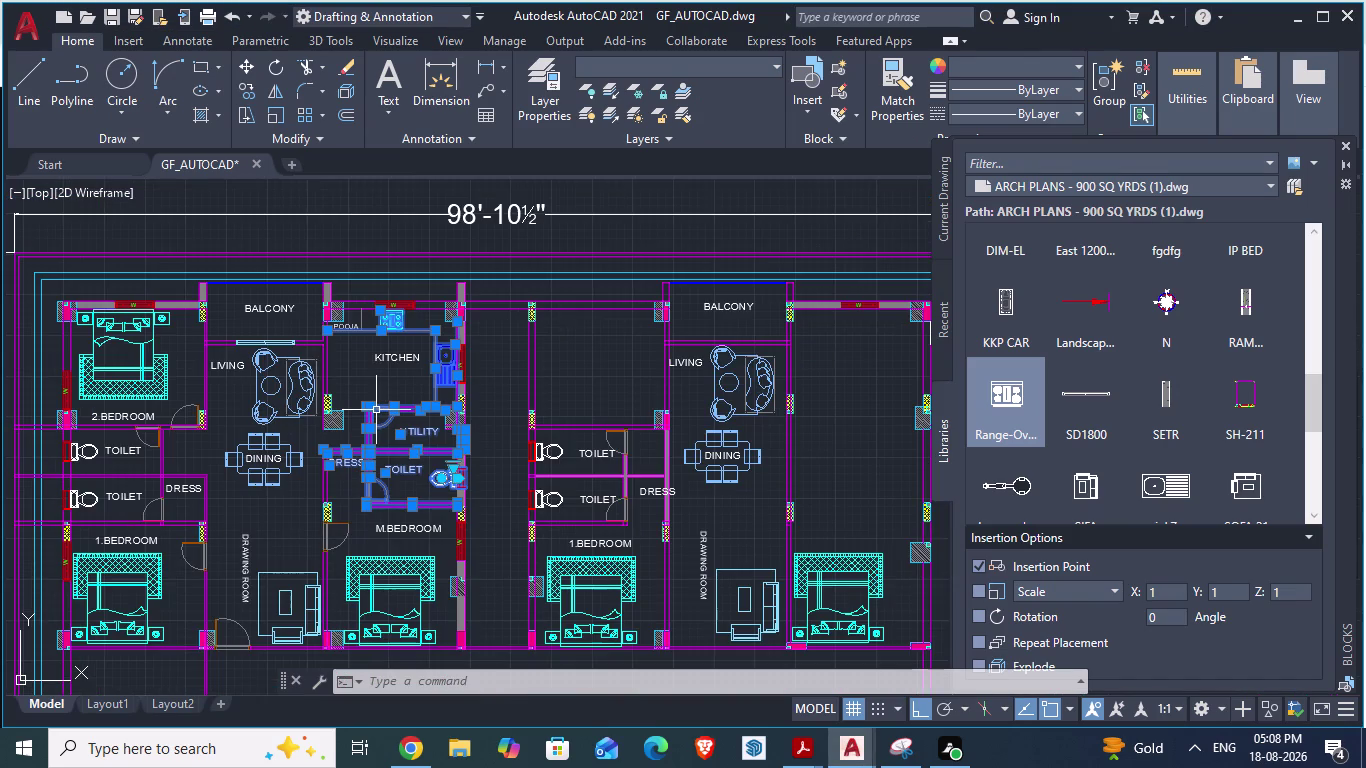
scroll(down, 3)
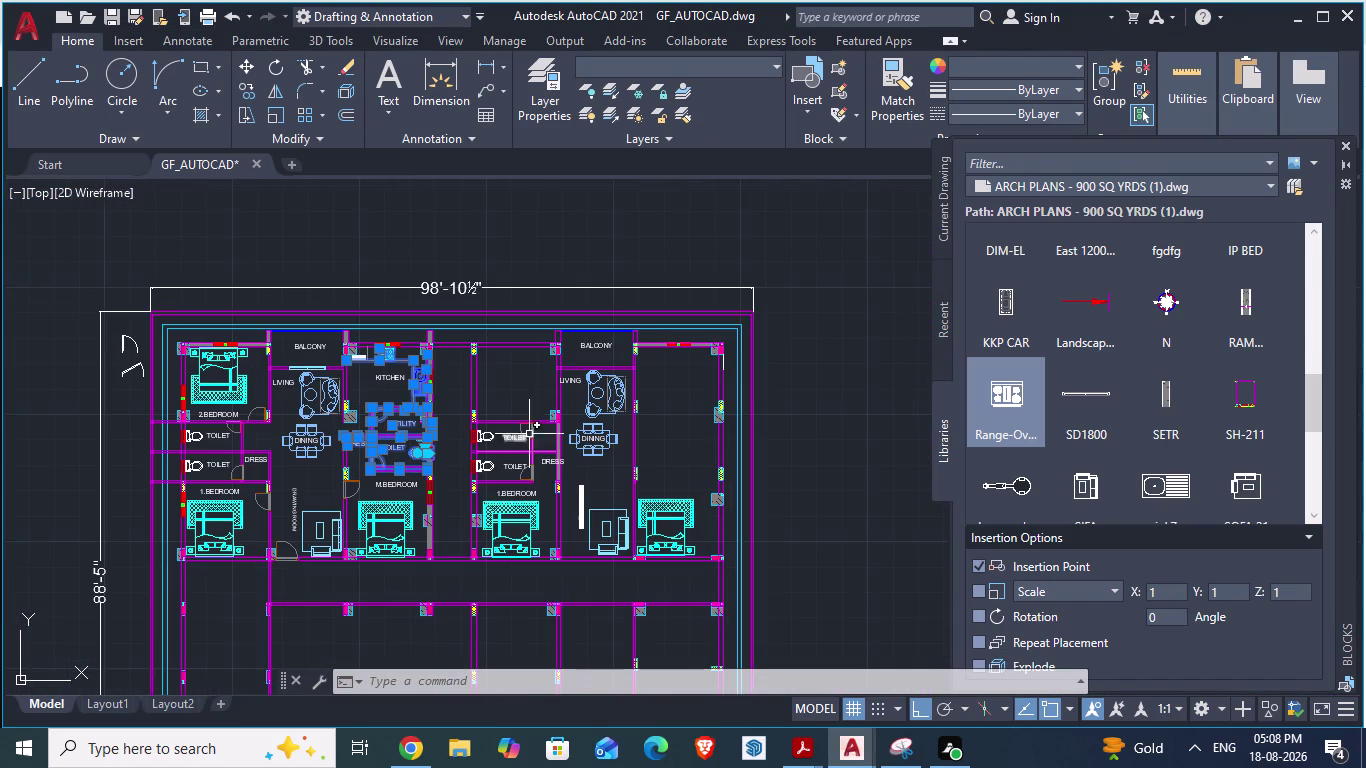
scroll(up, 3)
scroll(up, 3)
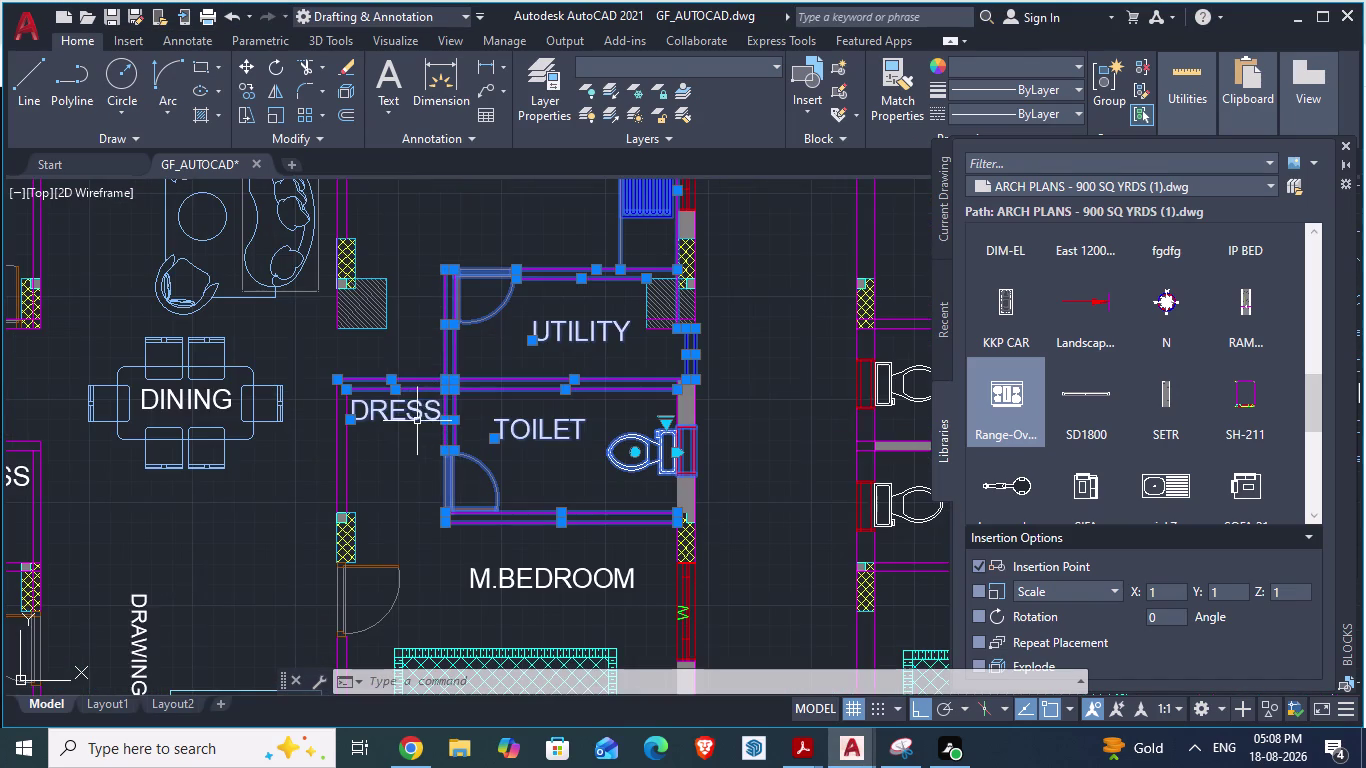
scroll(down, 3)
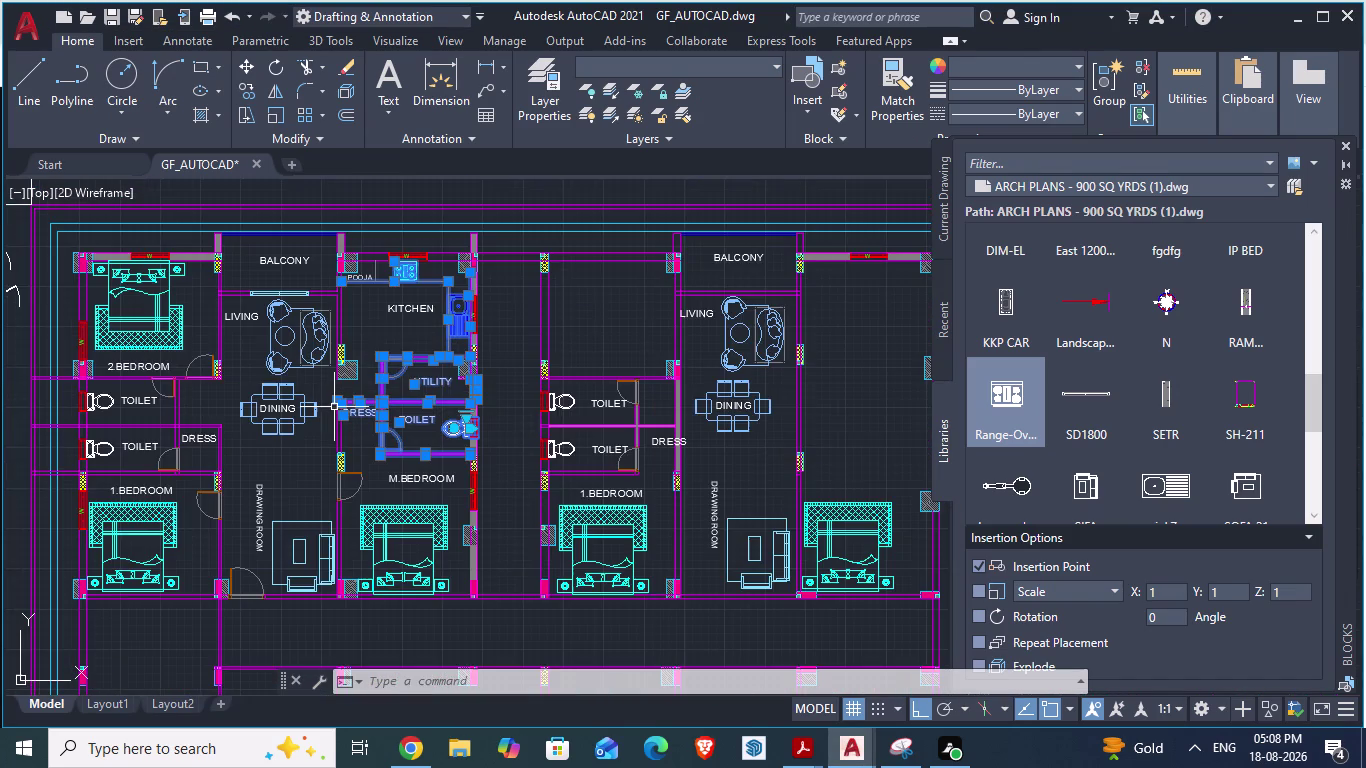
scroll(down, 3)
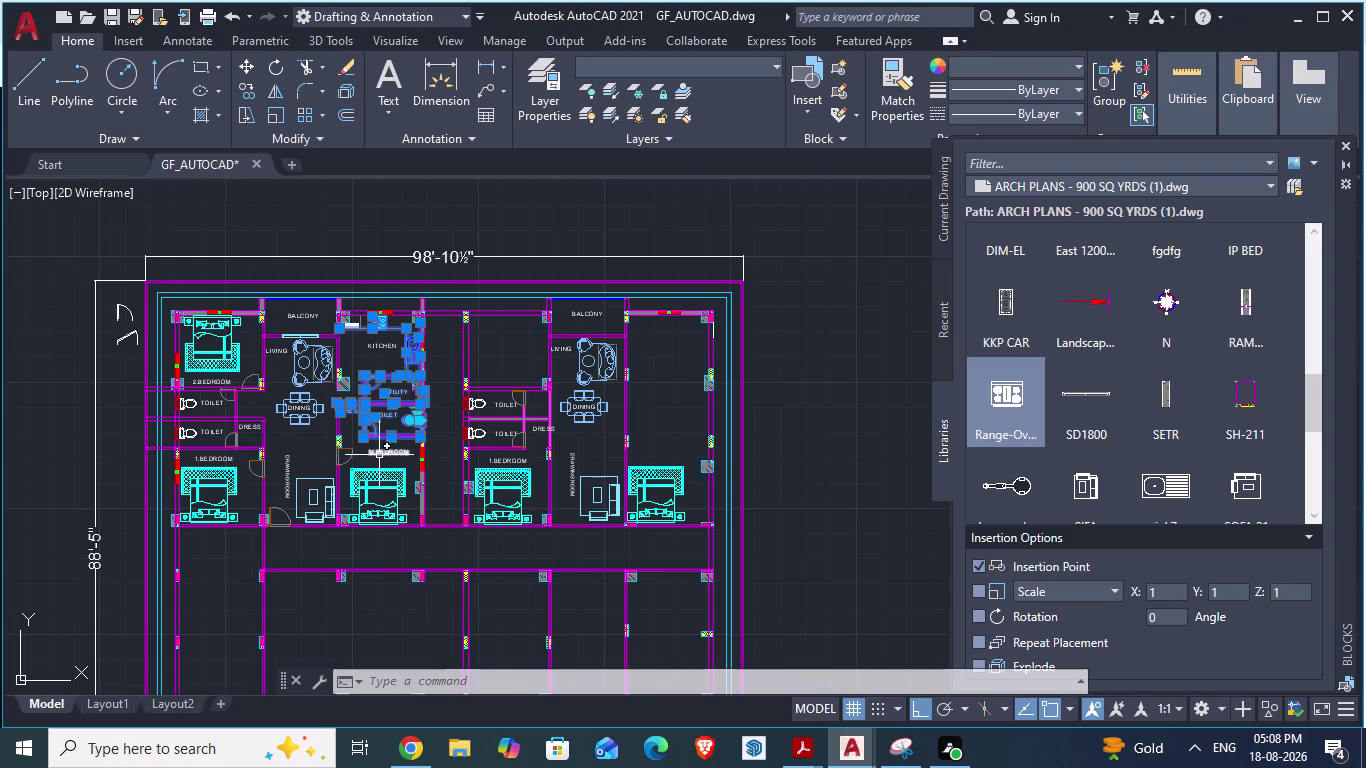
Add the M.BEDROOM, KITCHEN and POOJA labels to the selection.
click(379, 456)
scroll(up, 3)
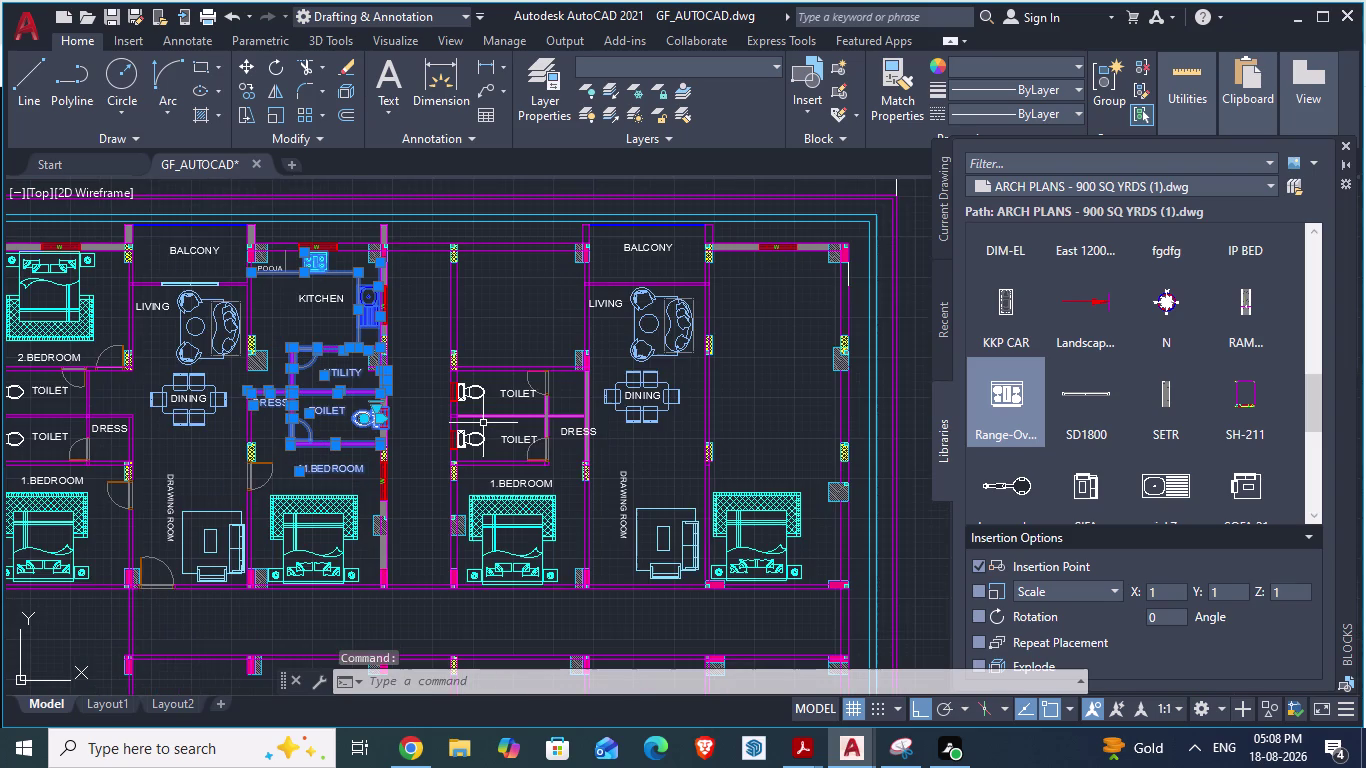
scroll(up, 3)
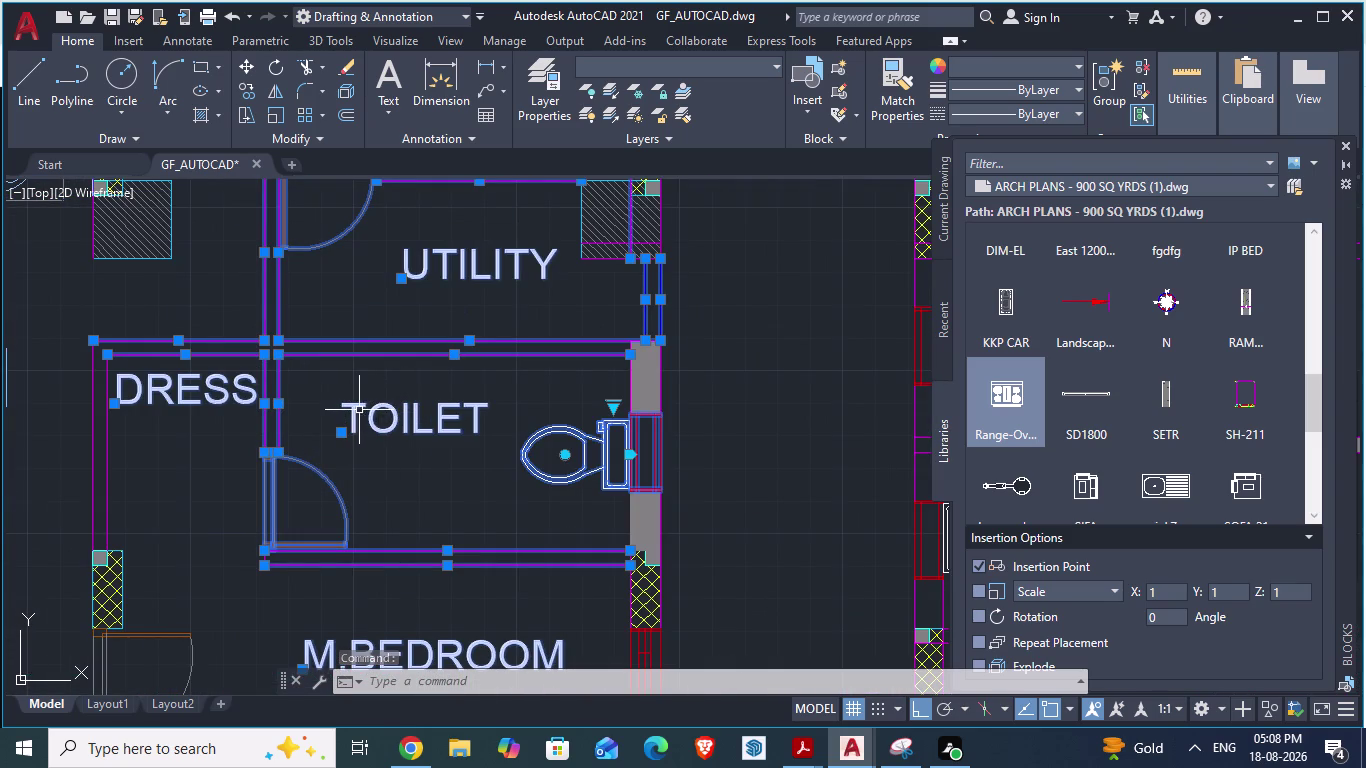
click(356, 409)
scroll(down, 3)
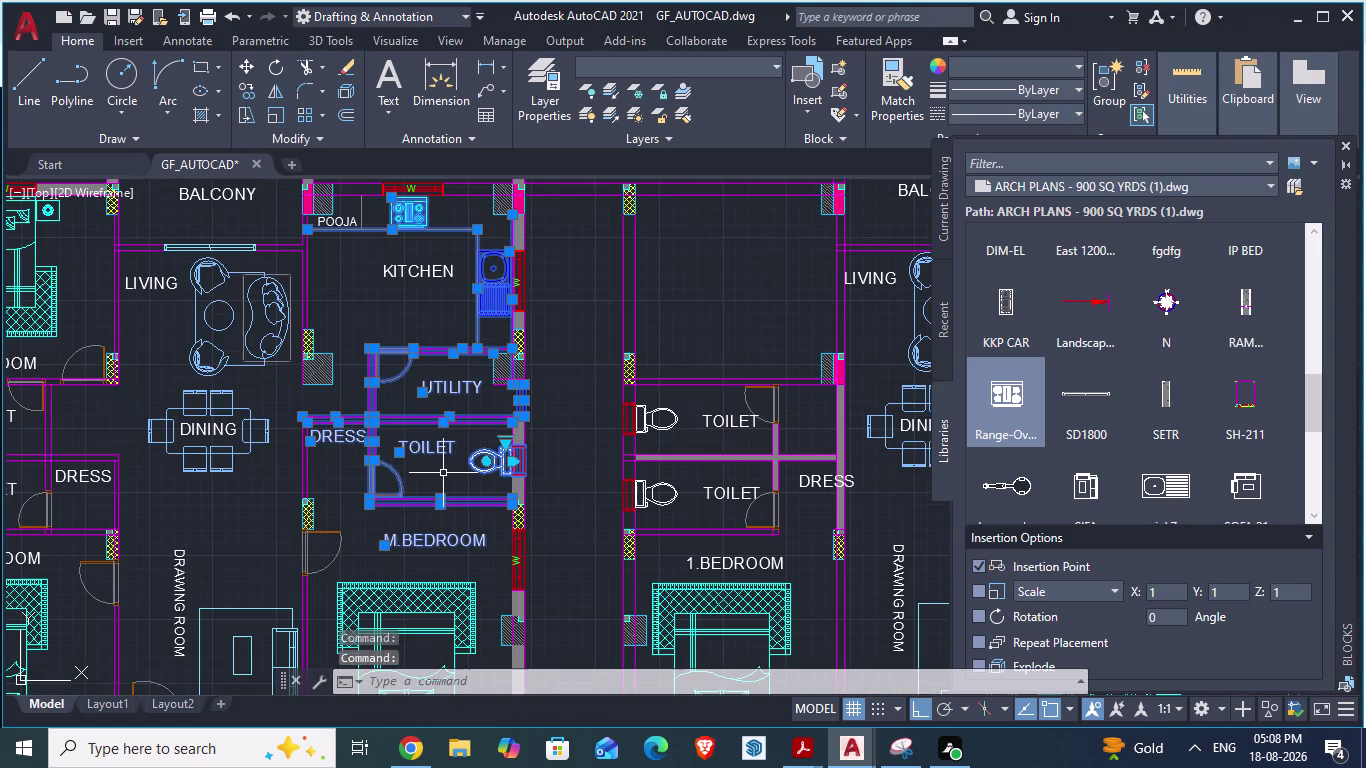
scroll(down, 3)
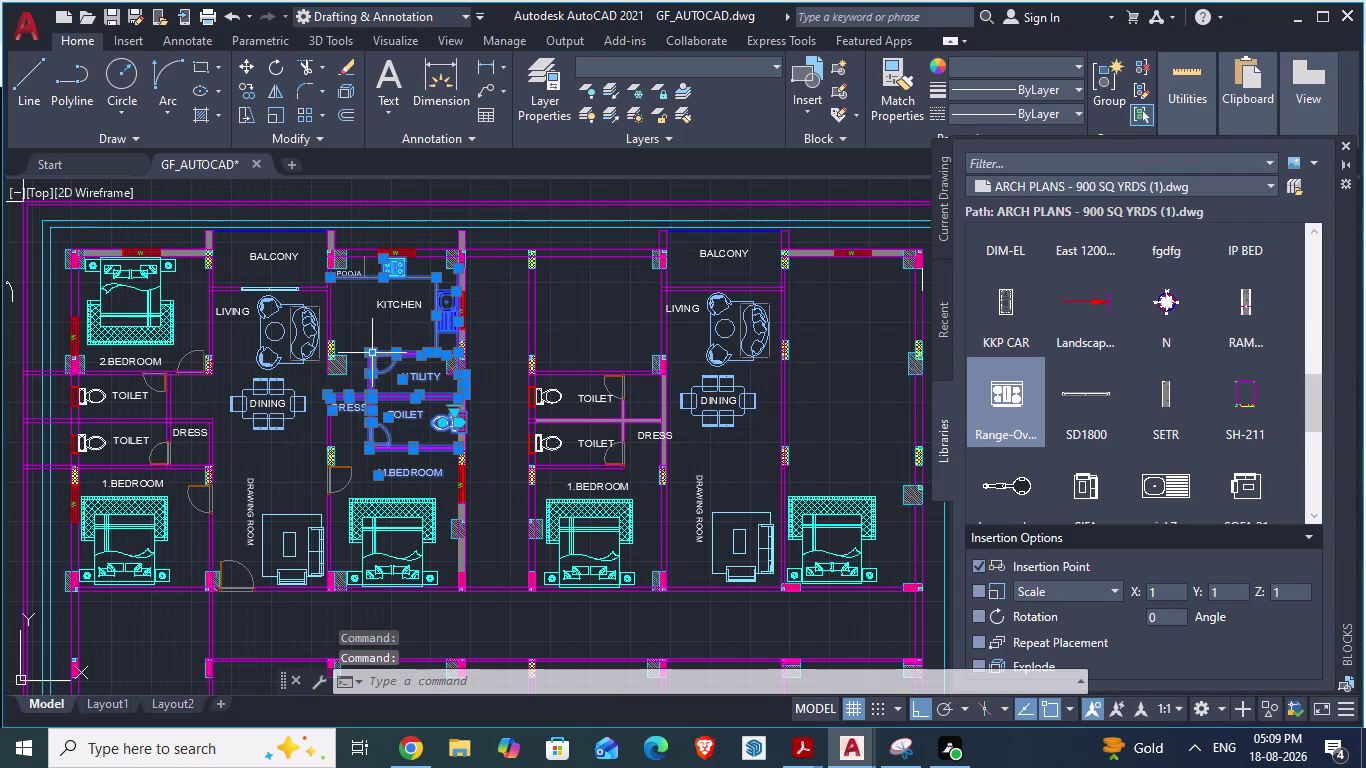
click(385, 309)
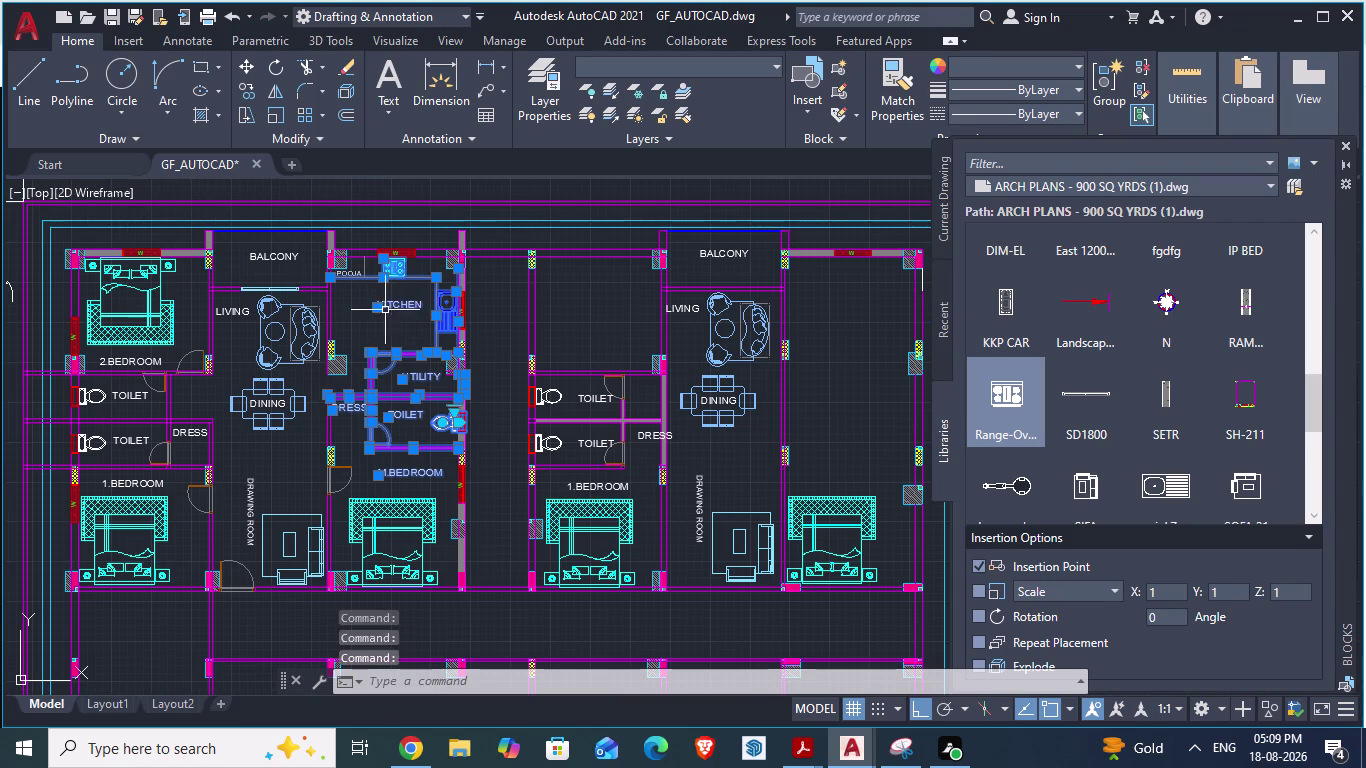
scroll(up, 3)
click(340, 274)
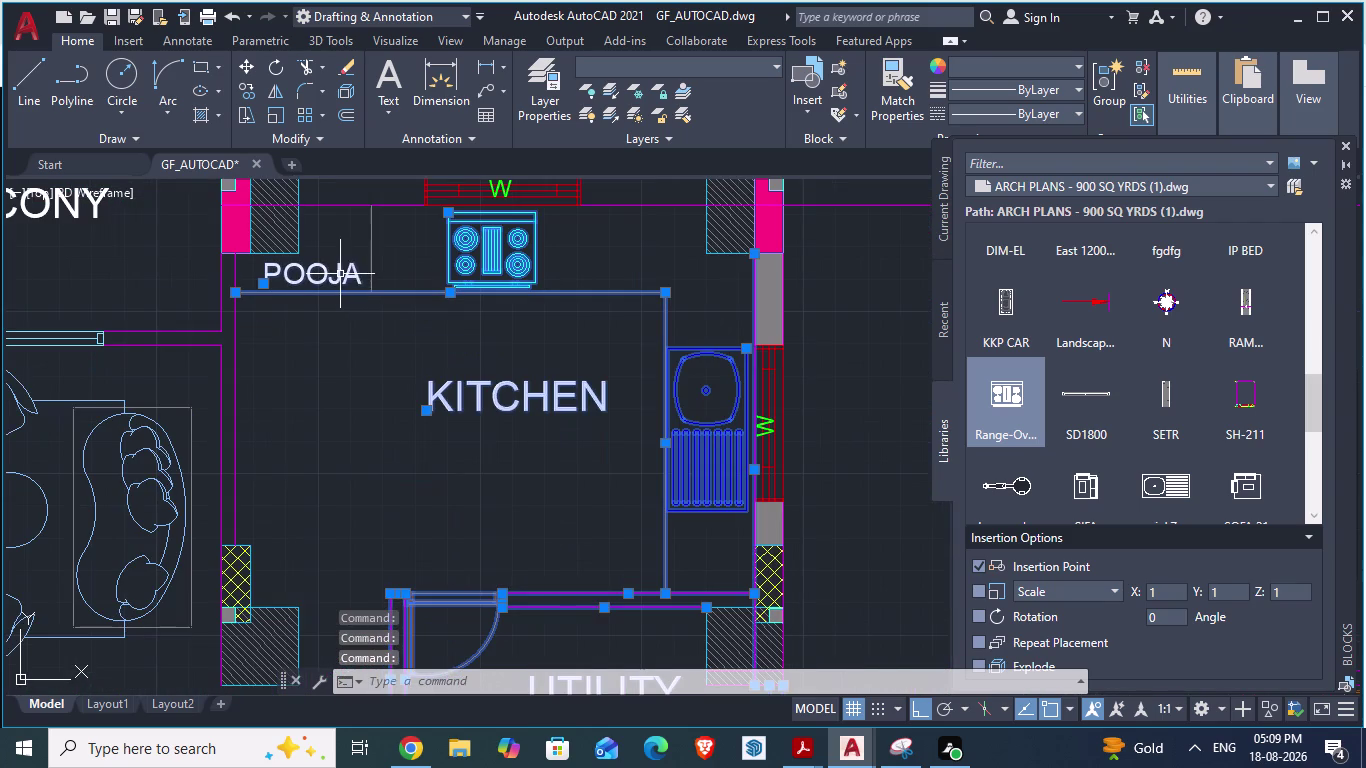
click(373, 245)
Zoom around the gathered set and open the Insert block dropdown.
scroll(down, 3)
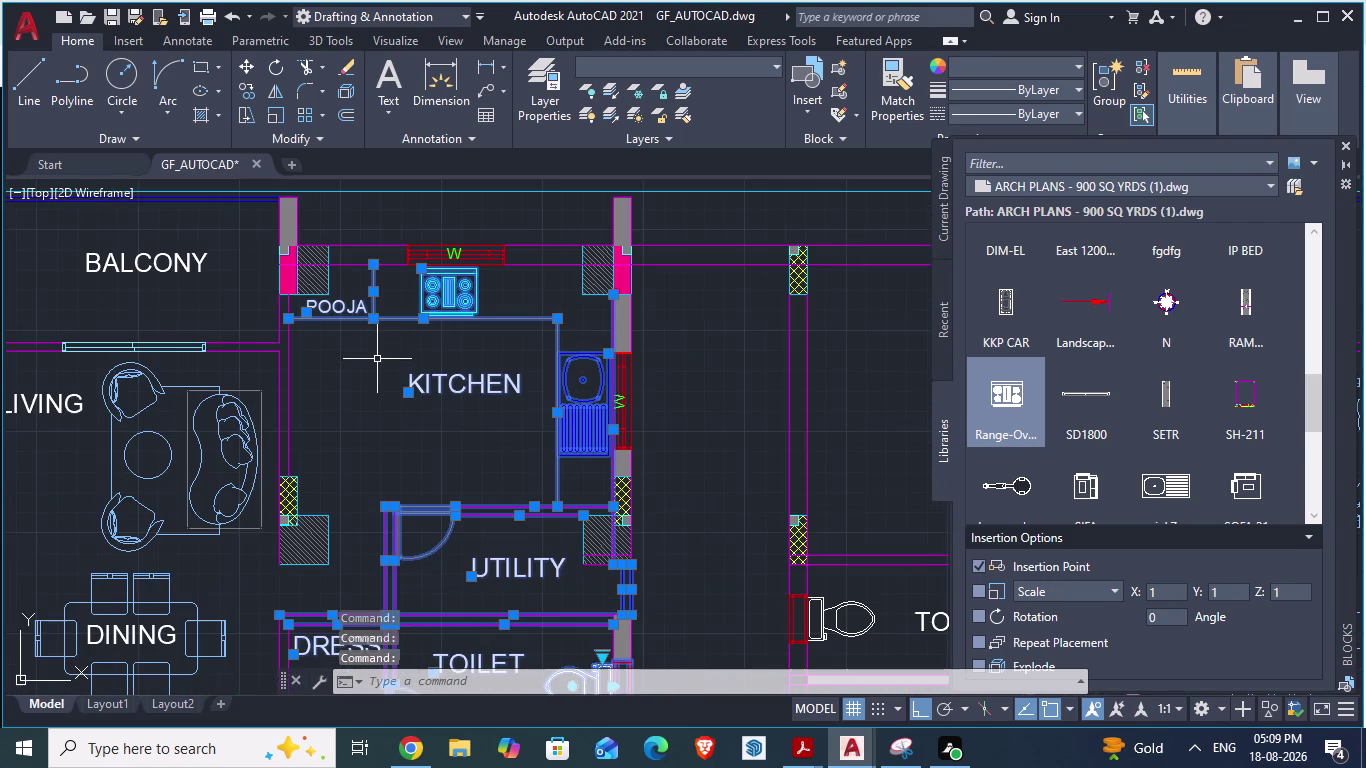
scroll(down, 3)
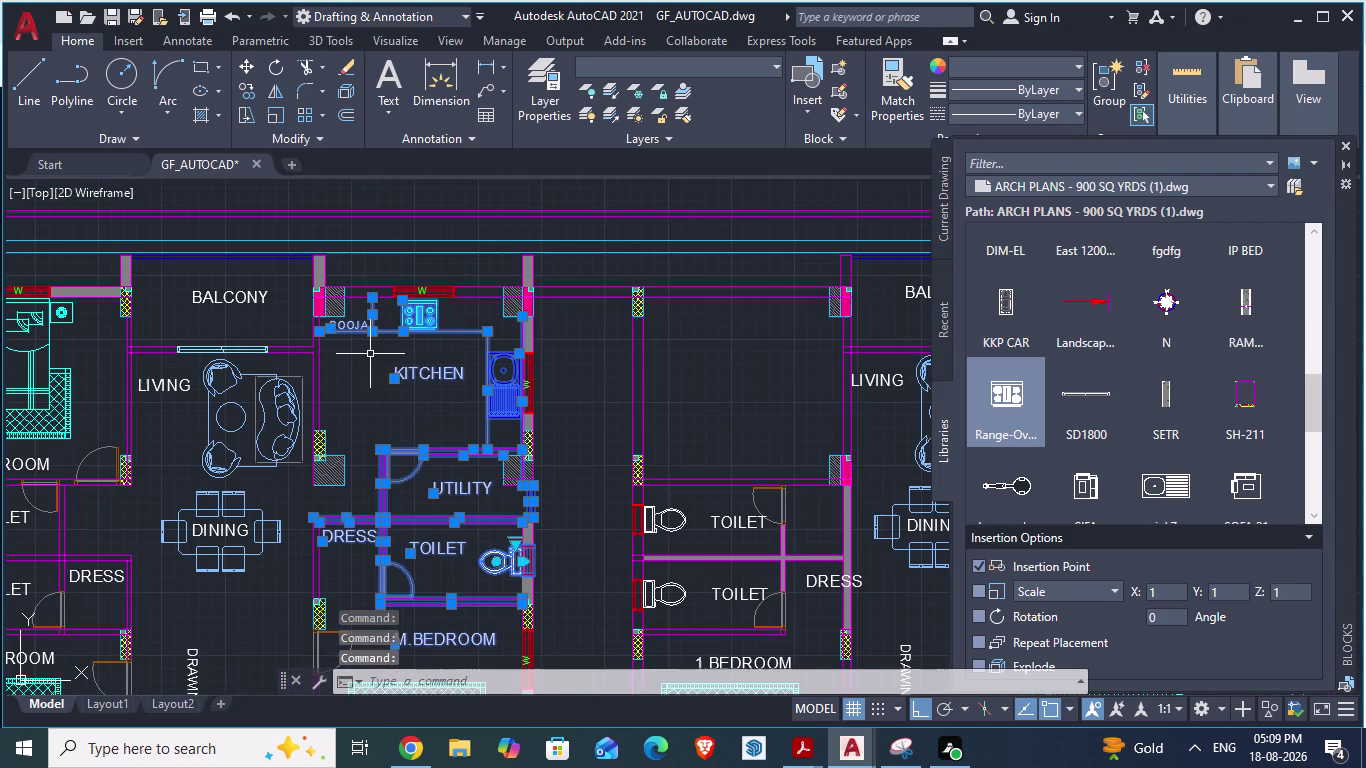
scroll(down, 3)
scroll(down, 3)
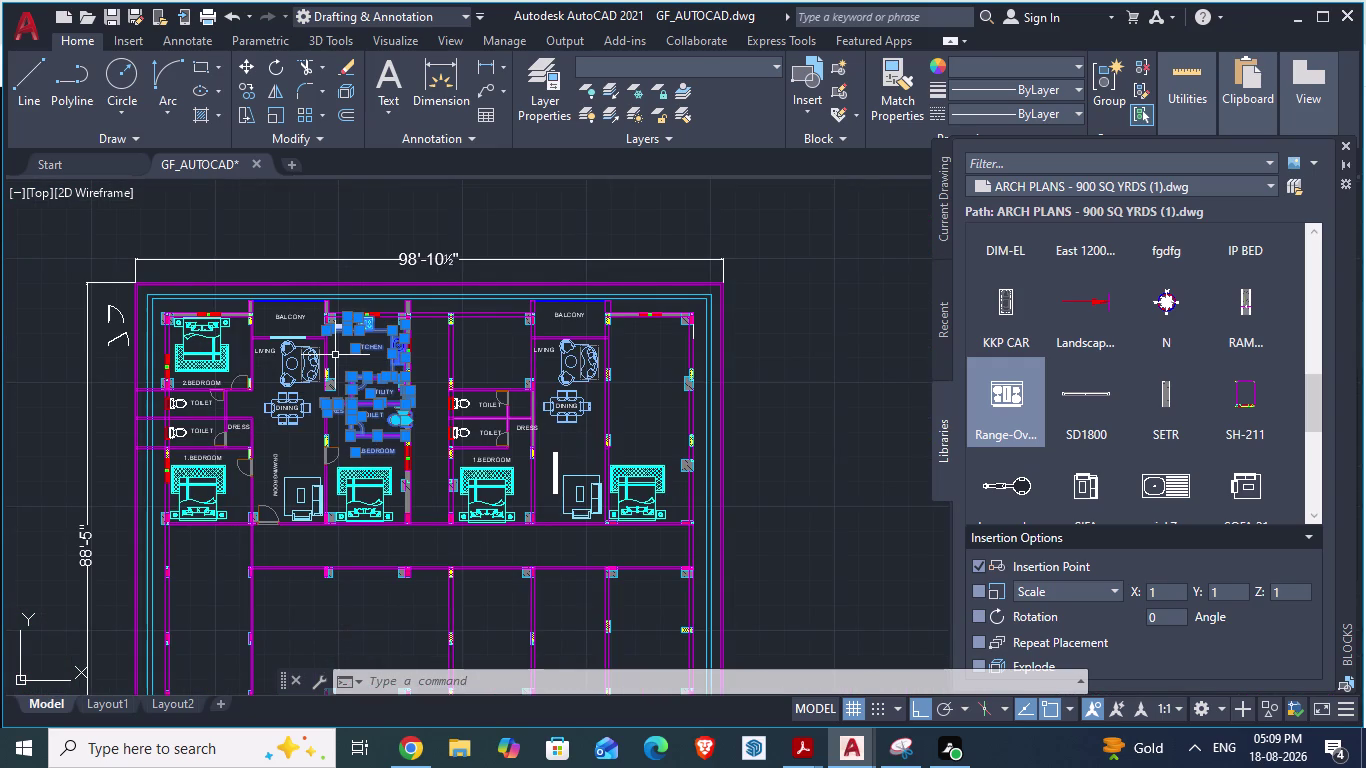
scroll(up, 3)
scroll(up, 3)
scroll(down, 3)
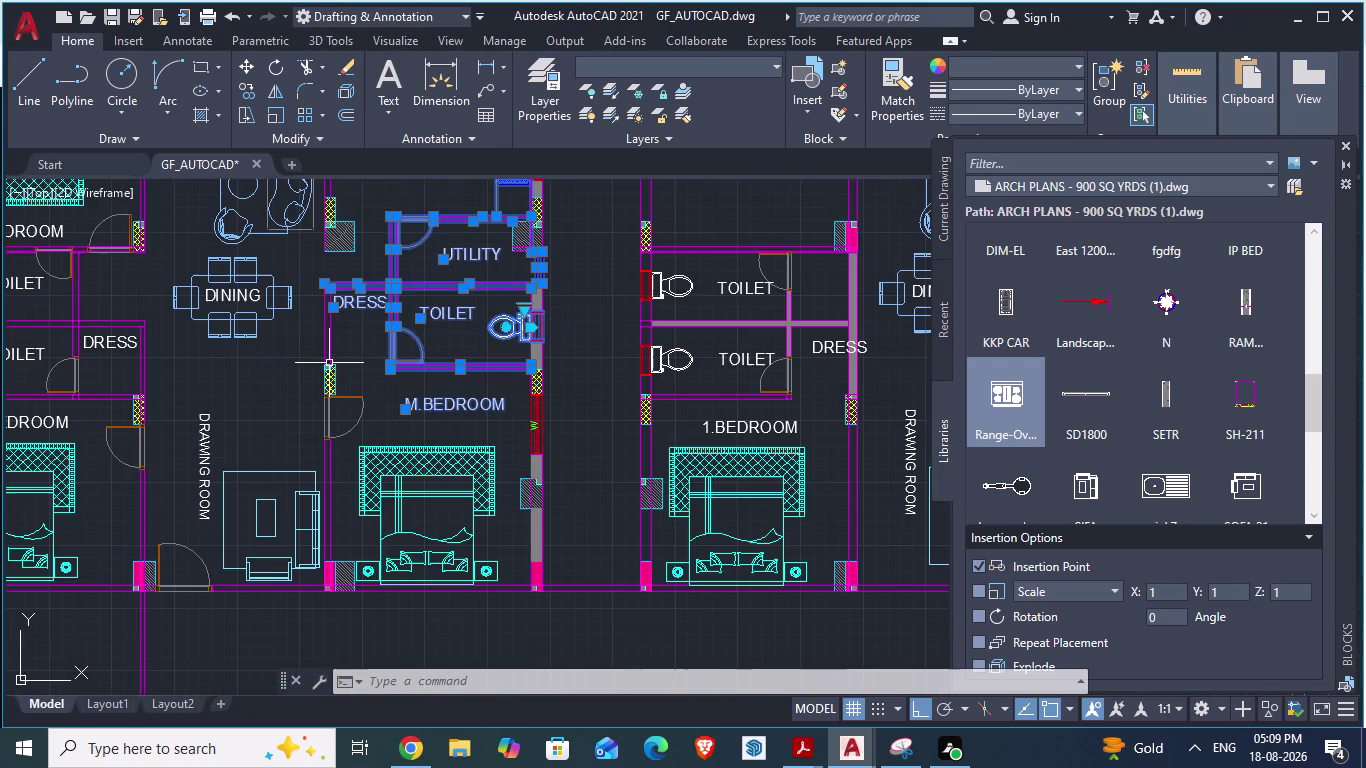
scroll(down, 3)
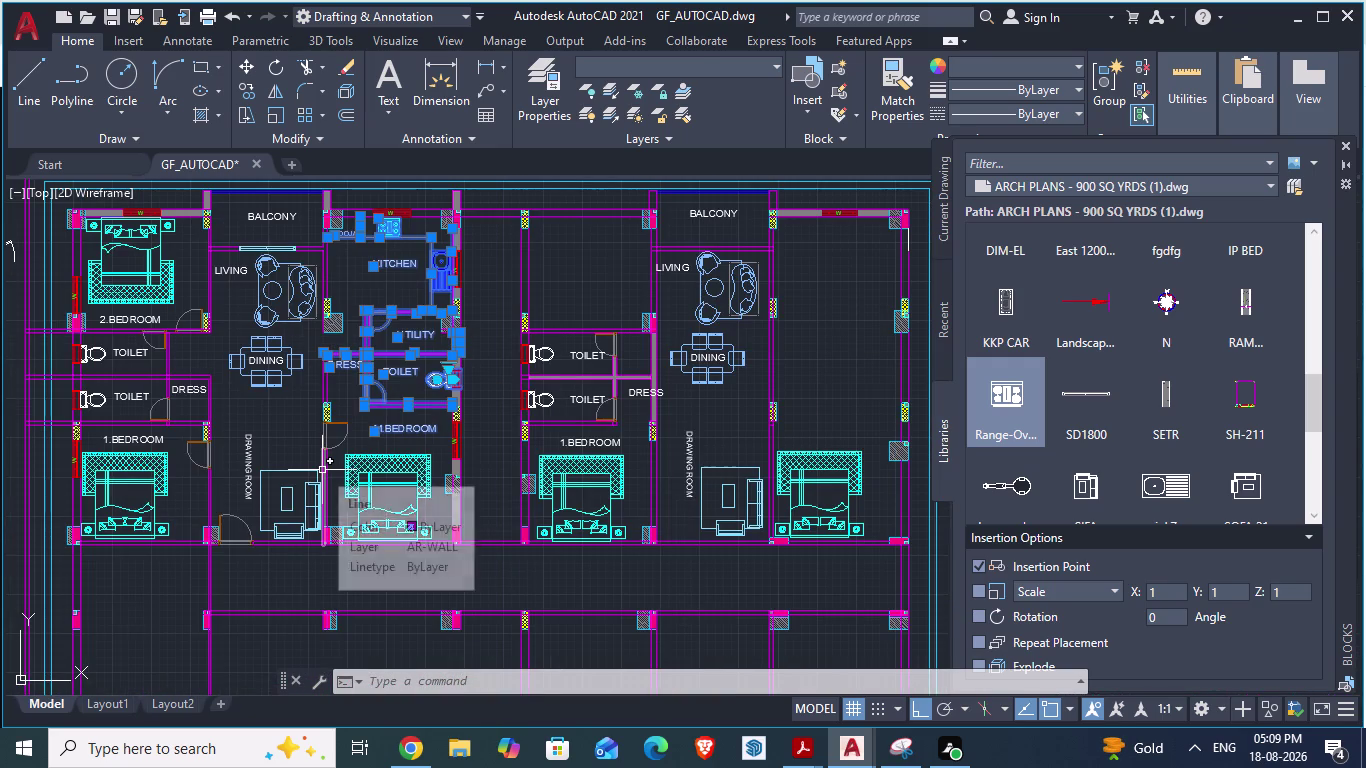
scroll(down, 3)
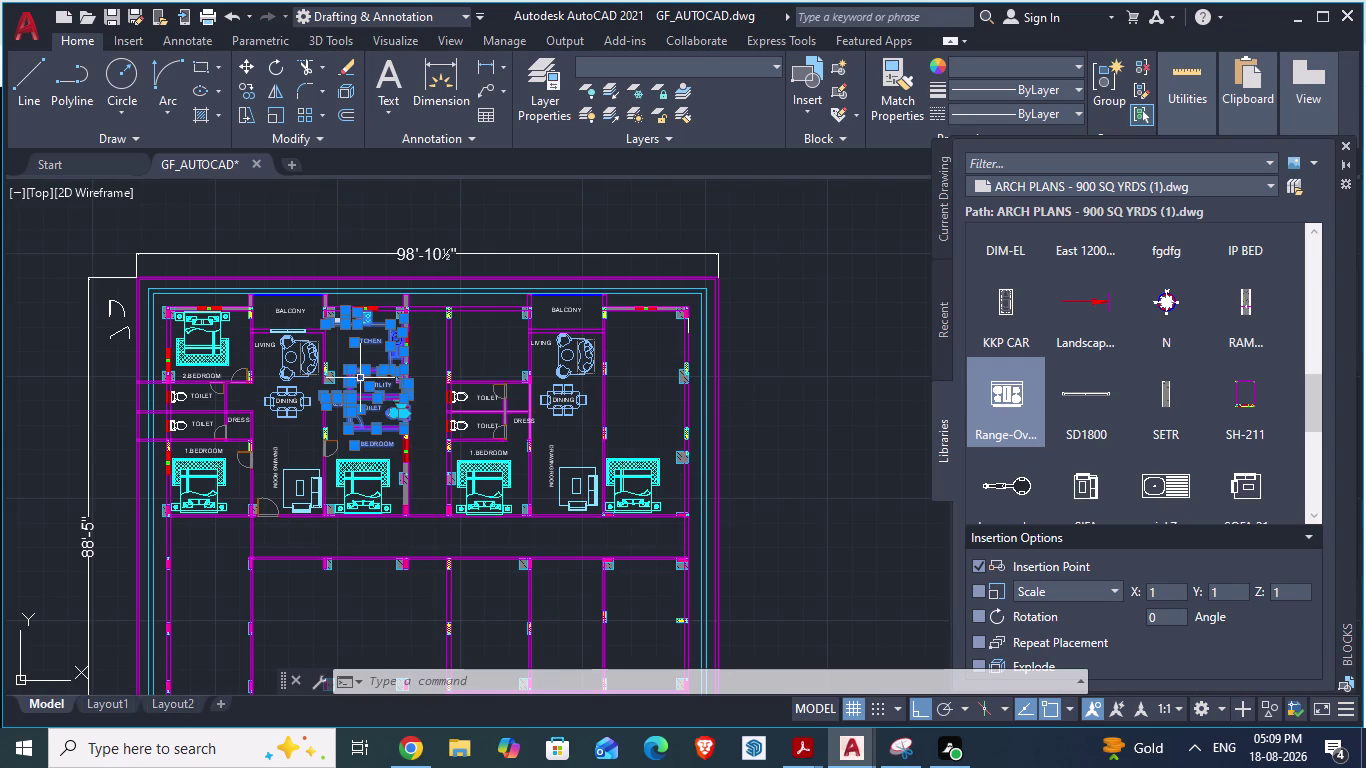
click(809, 109)
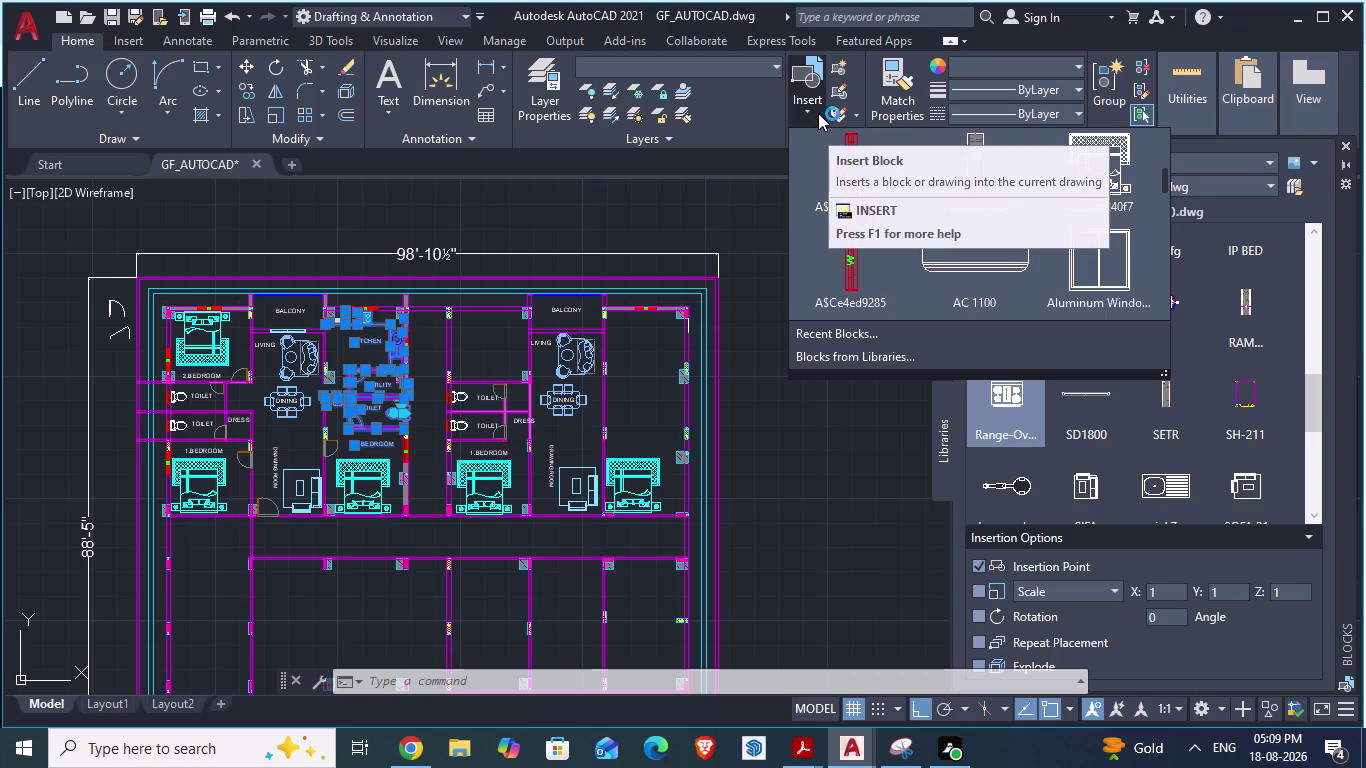
Create block 'SAME' from the selection, converting it and opening the Block Editor.
click(839, 64)
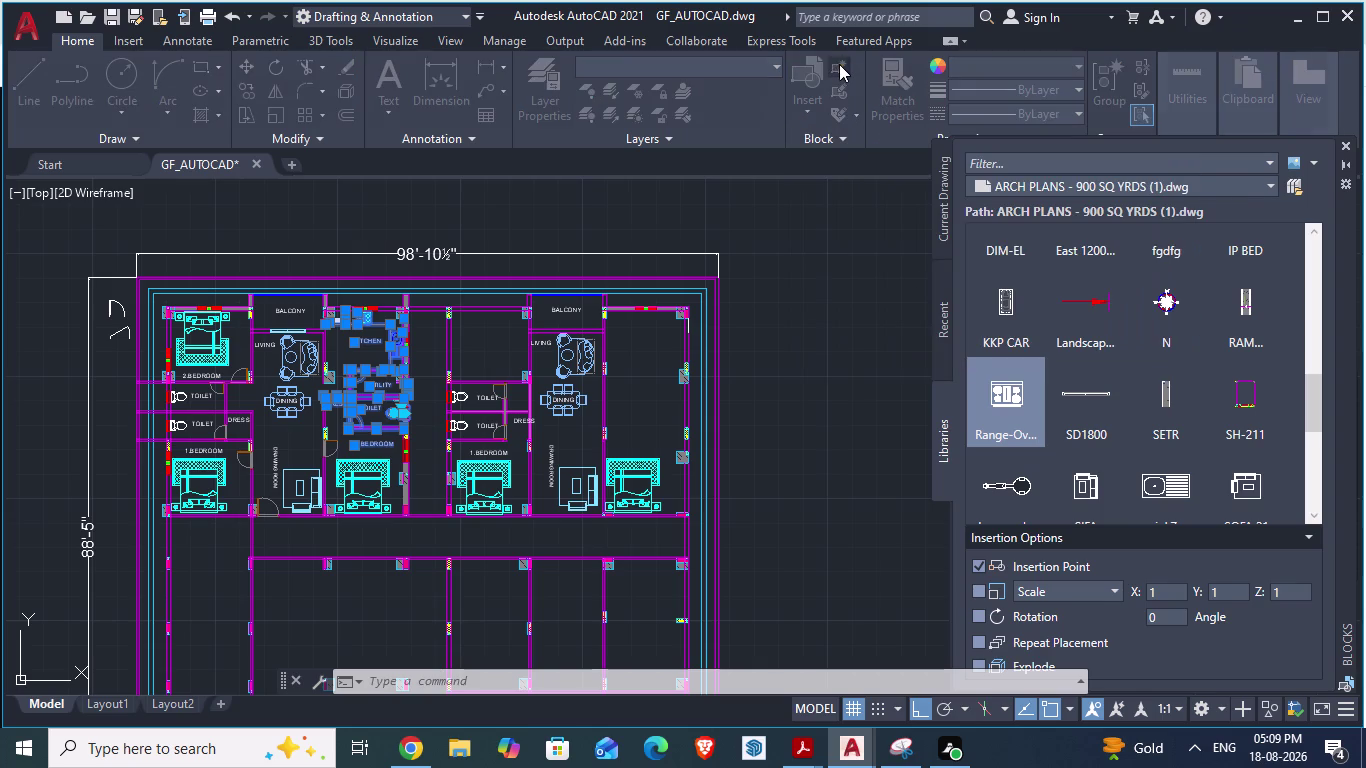
click(558, 223)
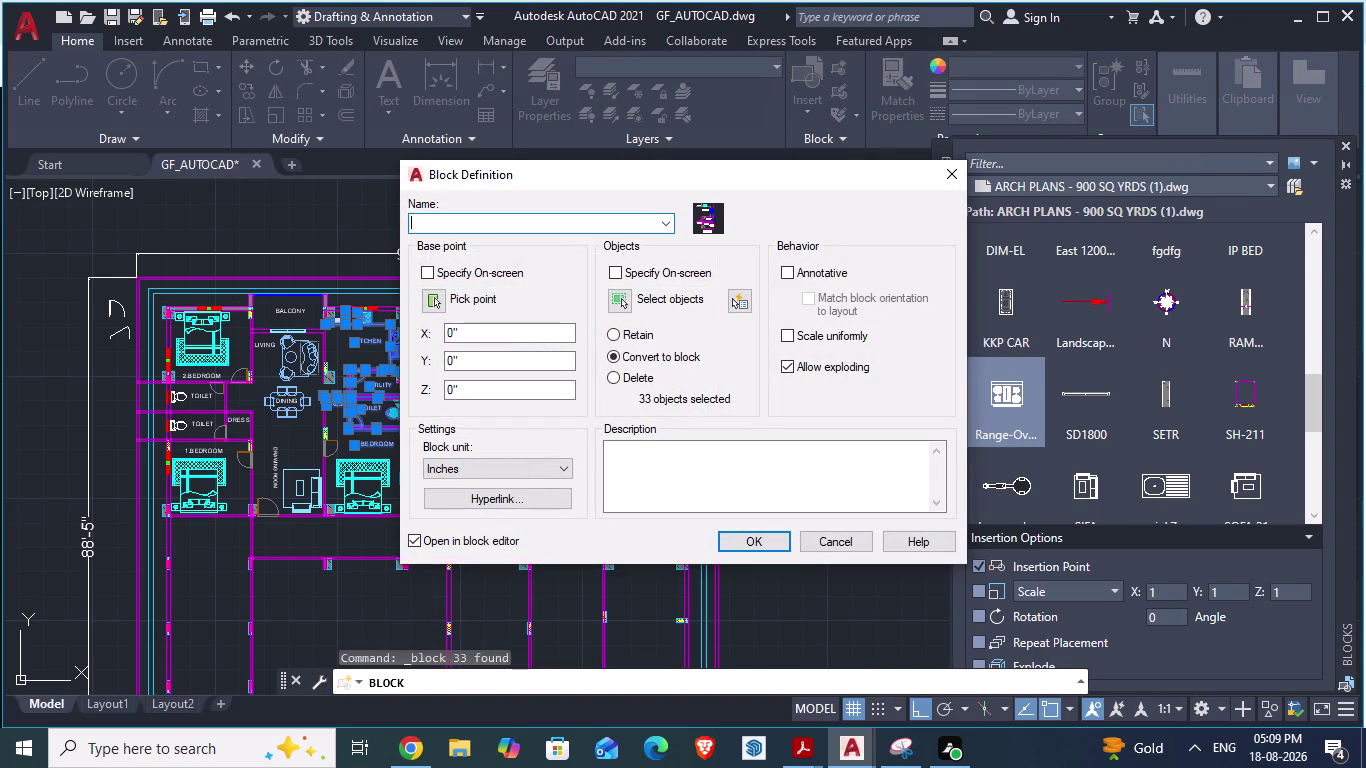
text(SA)
text(ME)
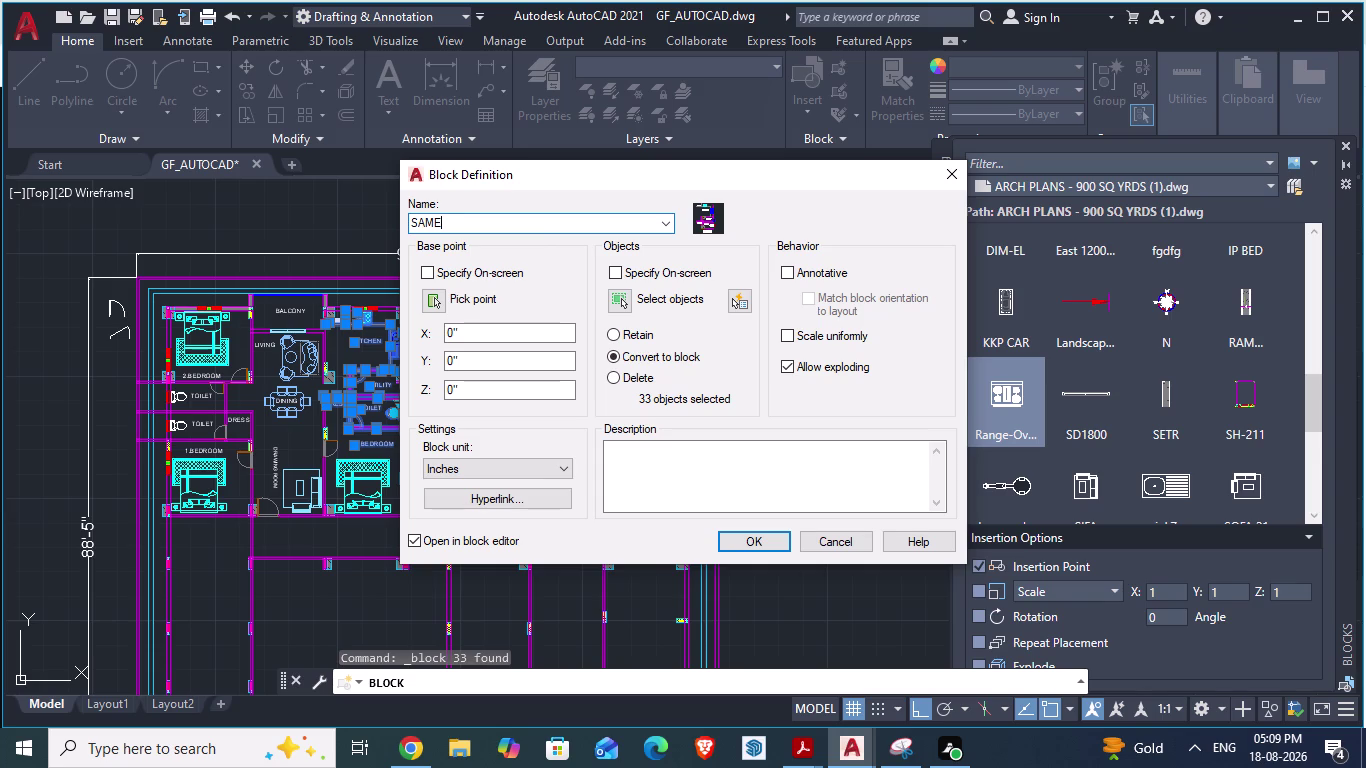
click(738, 539)
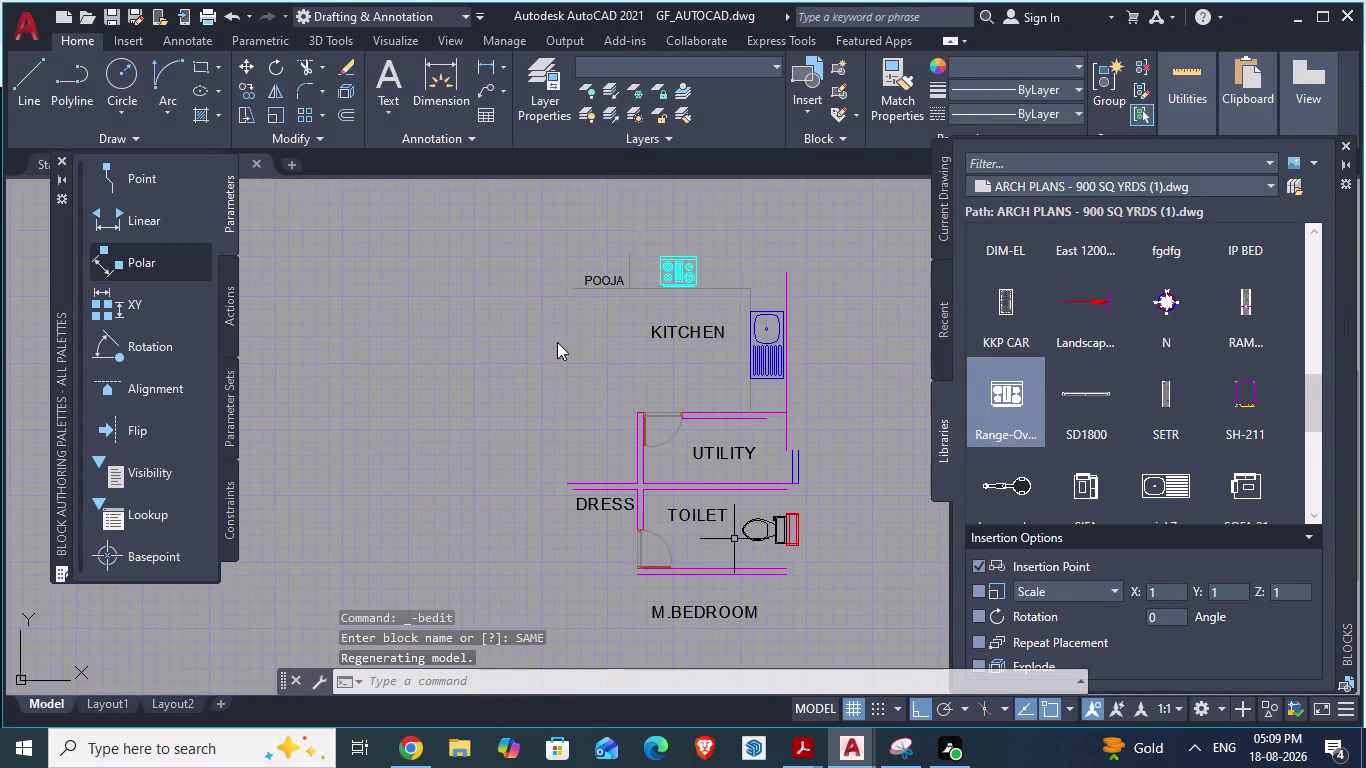
Close the Block Editor, saving changes to block SAME.
click(1310, 79)
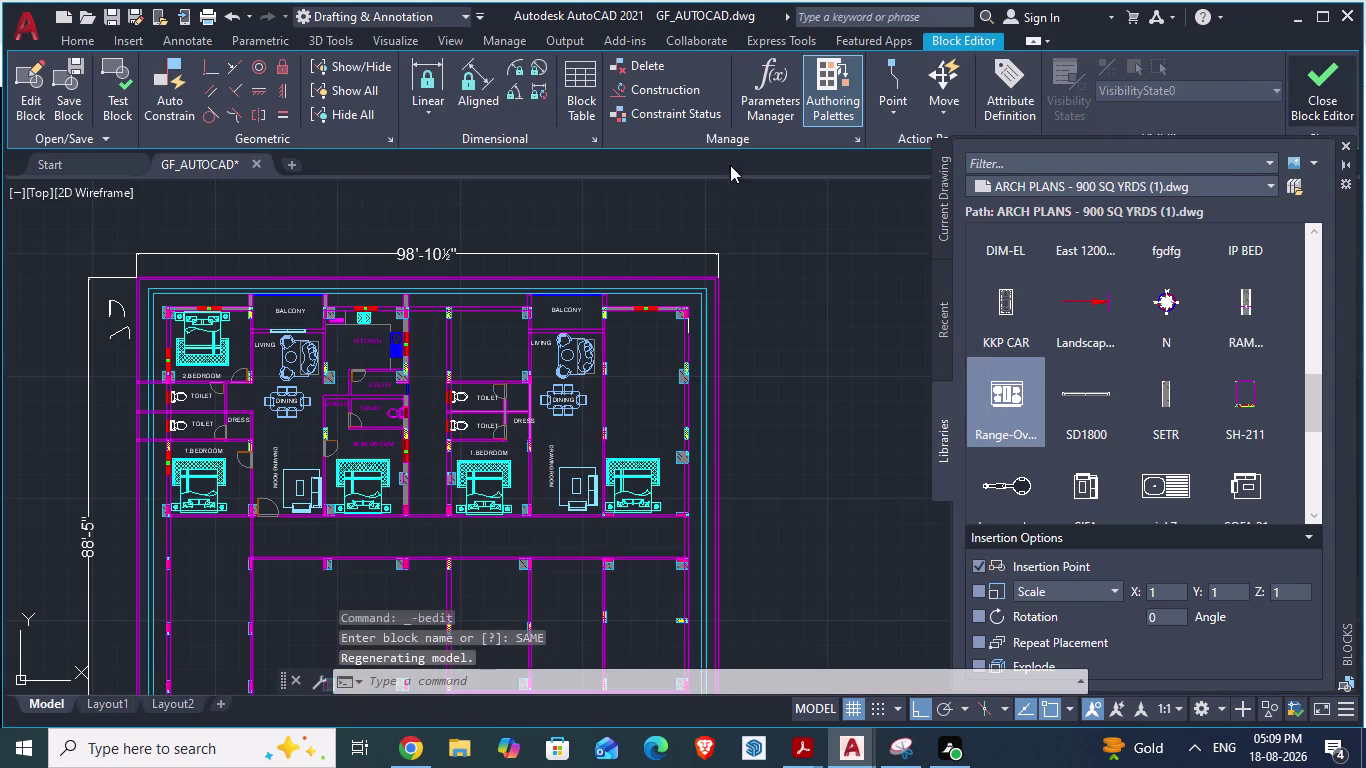
scroll(up, 3)
scroll(up, 3)
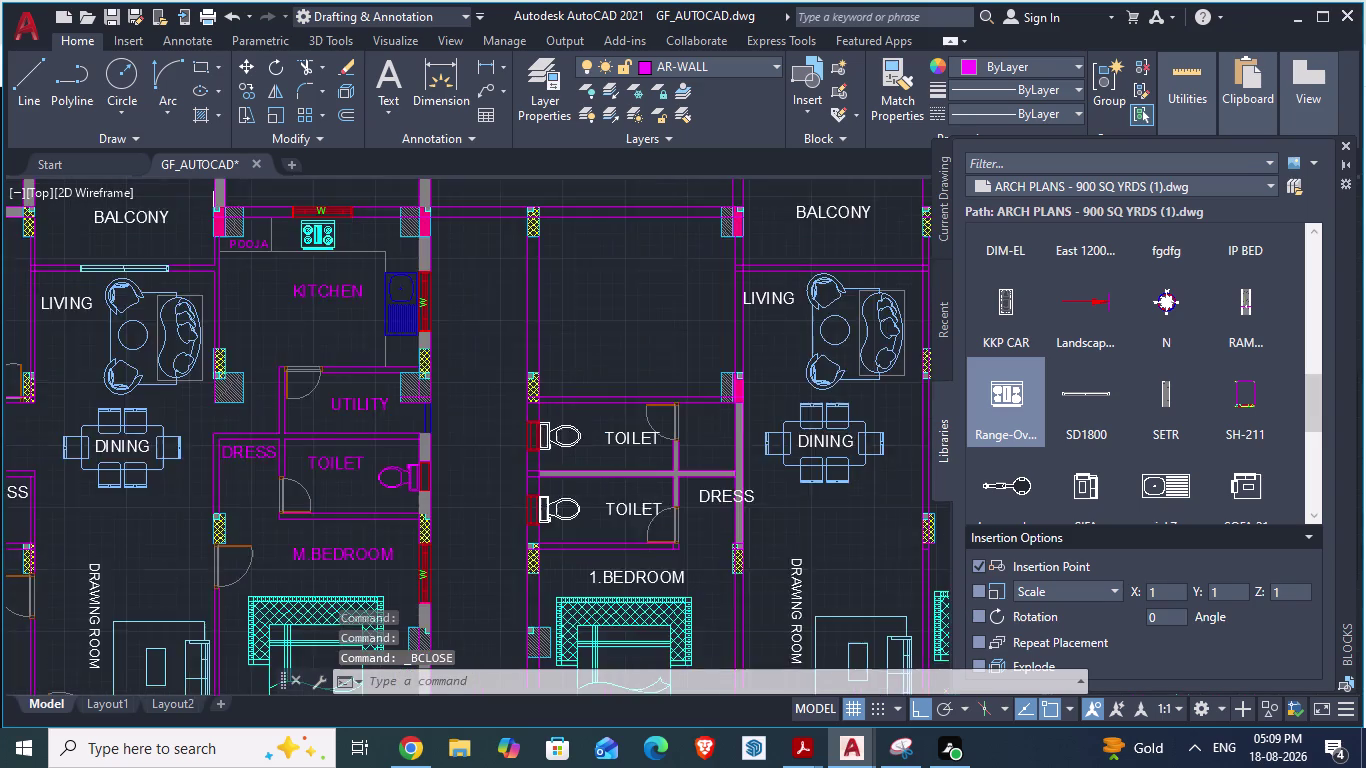
scroll(down, 3)
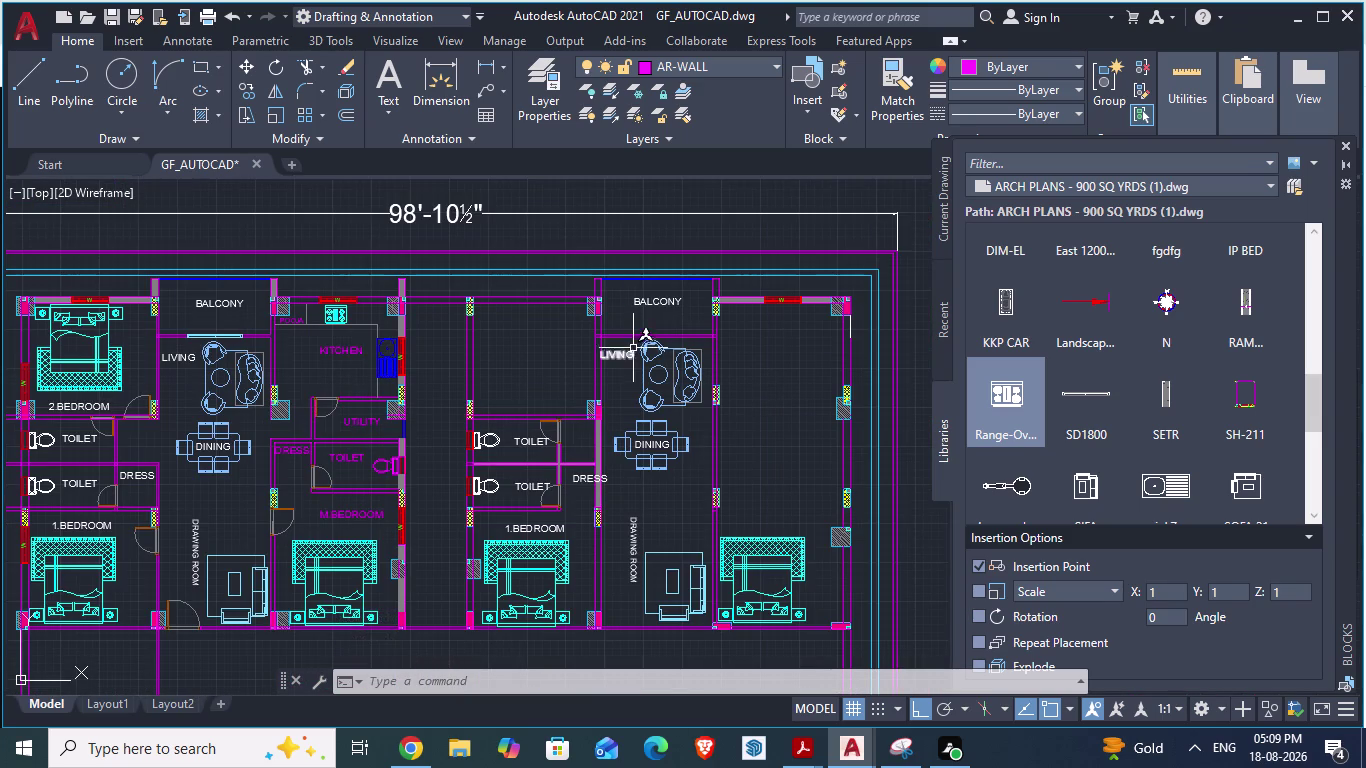
scroll(up, 3)
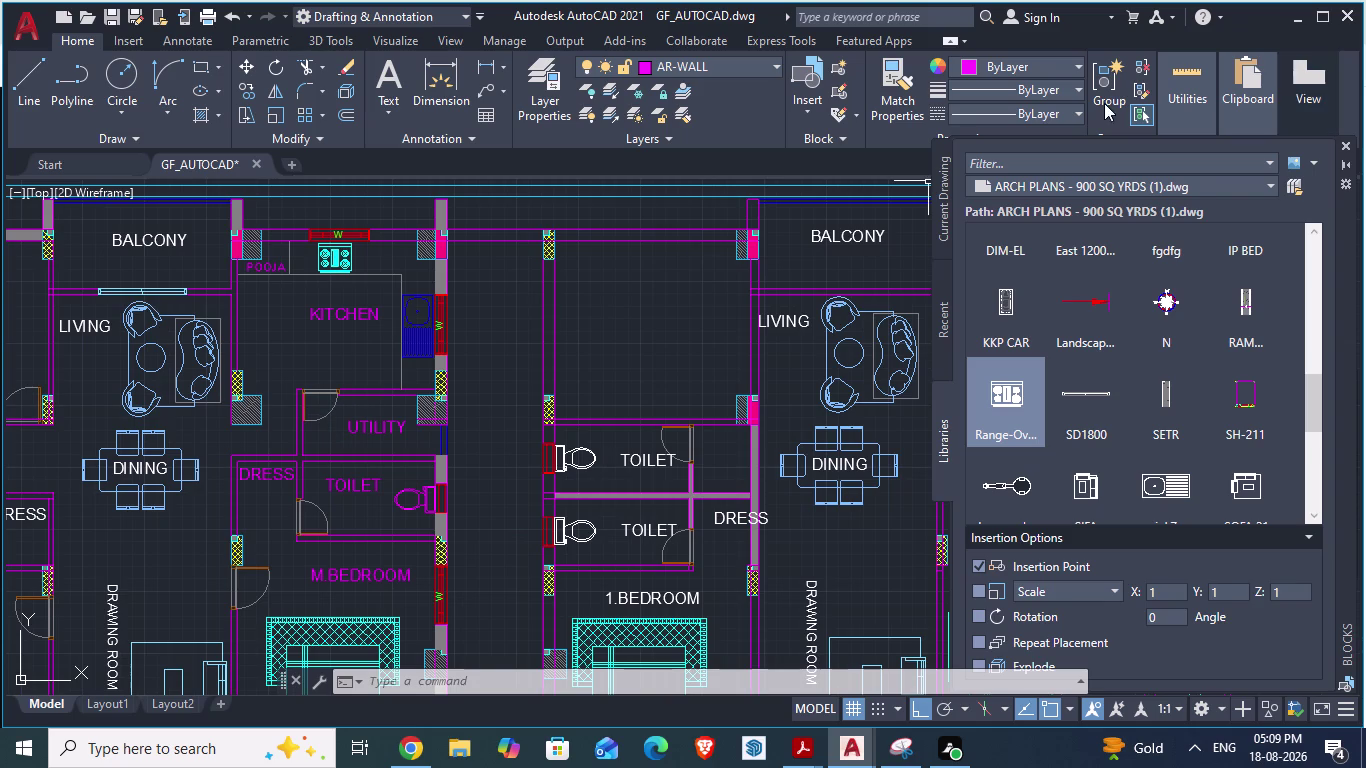
Reopen the SAME block in the Block Editor from its right-click menu.
click(350, 318)
right_click(350, 318)
click(427, 234)
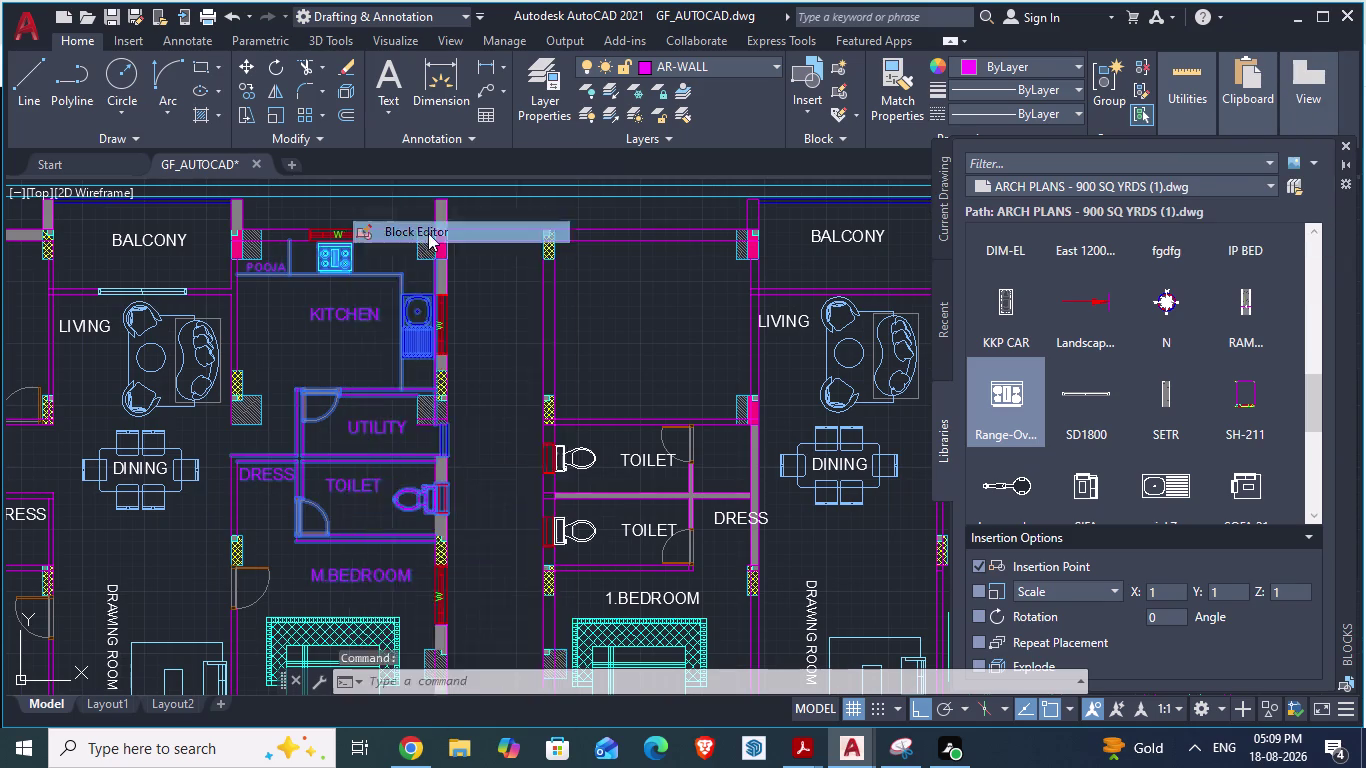
scroll(up, 3)
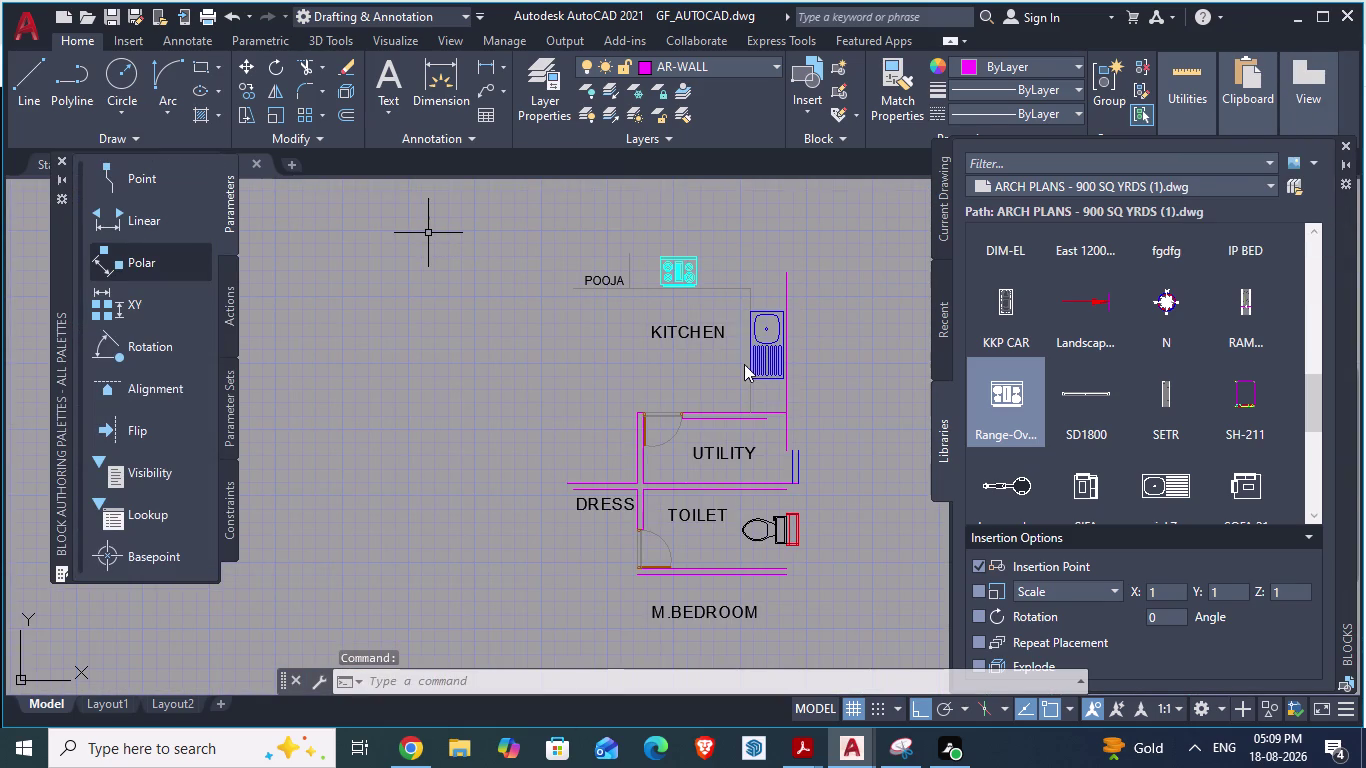
From the Home tab, check the Layer dropdown and open the Layer Properties Manager.
scroll(down, 3)
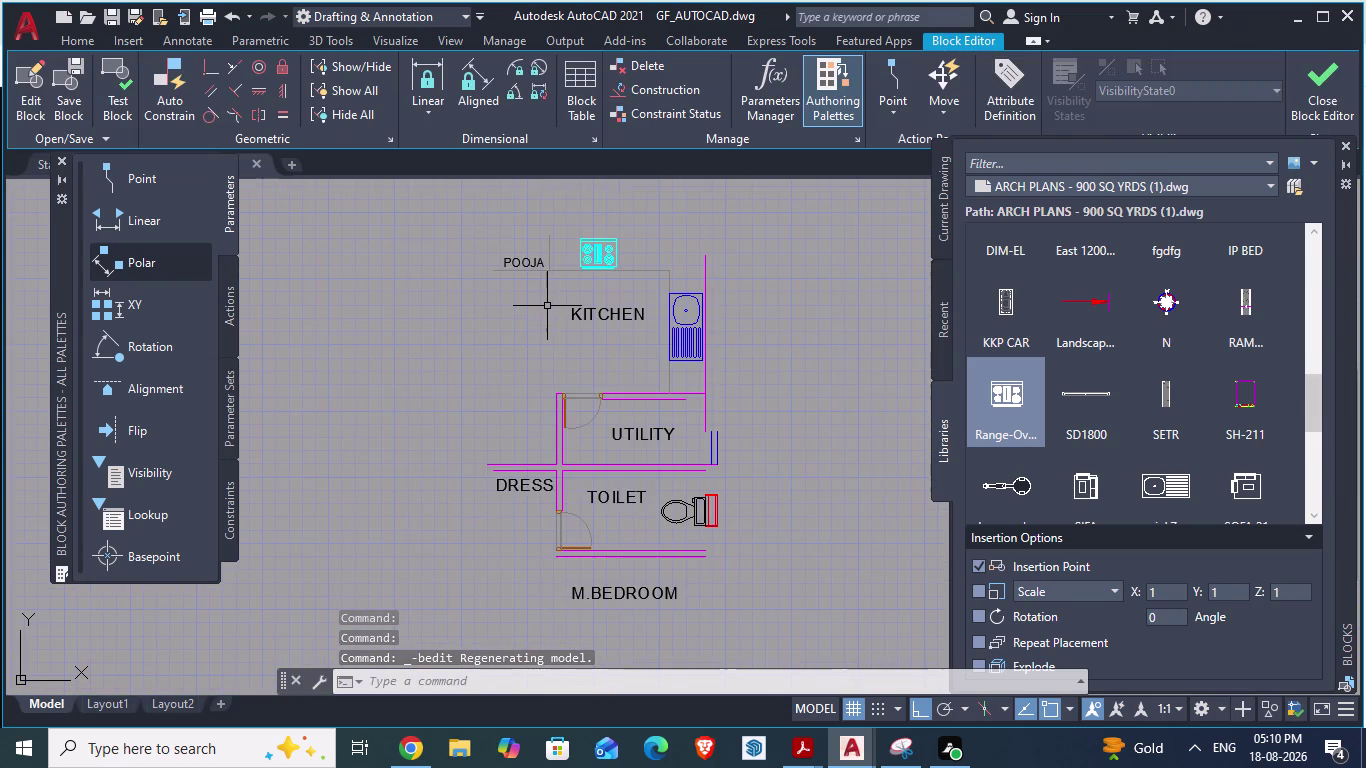
scroll(down, 3)
scroll(up, 3)
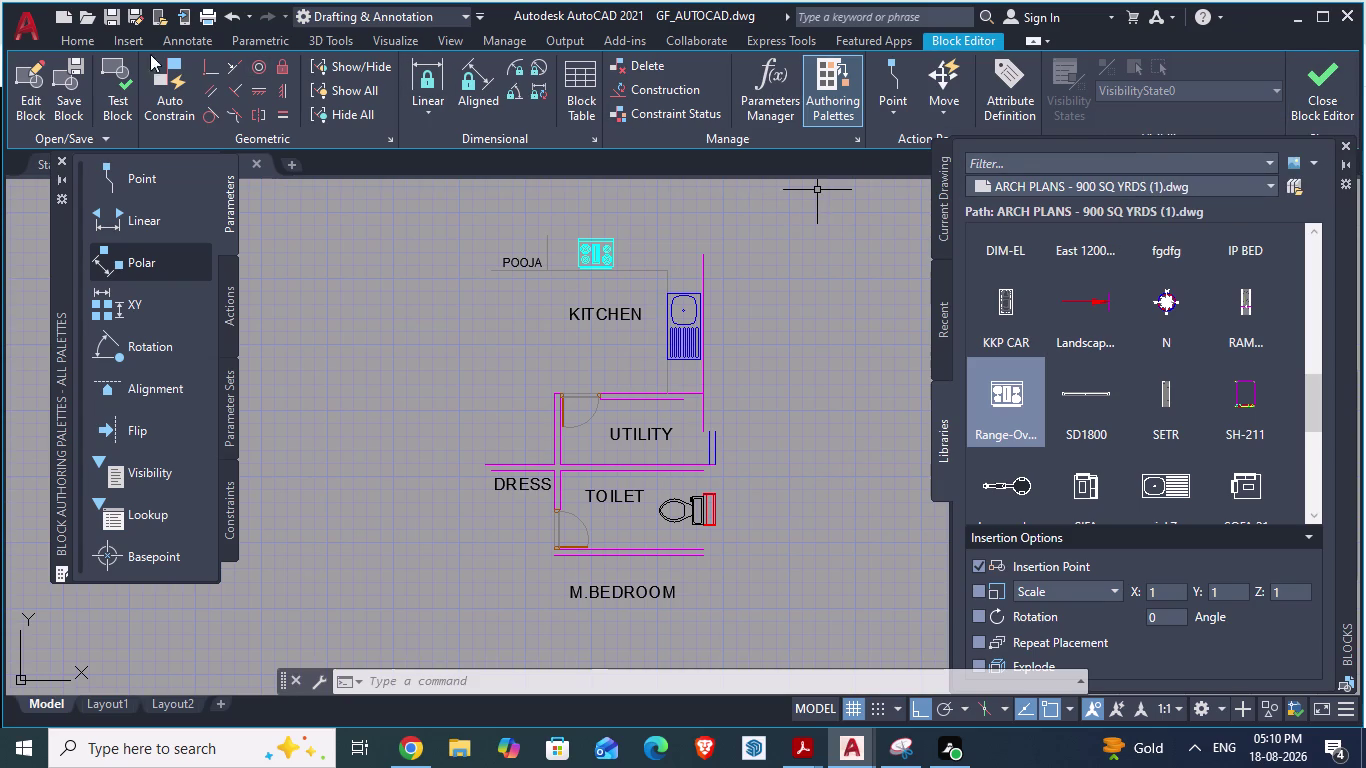
click(73, 34)
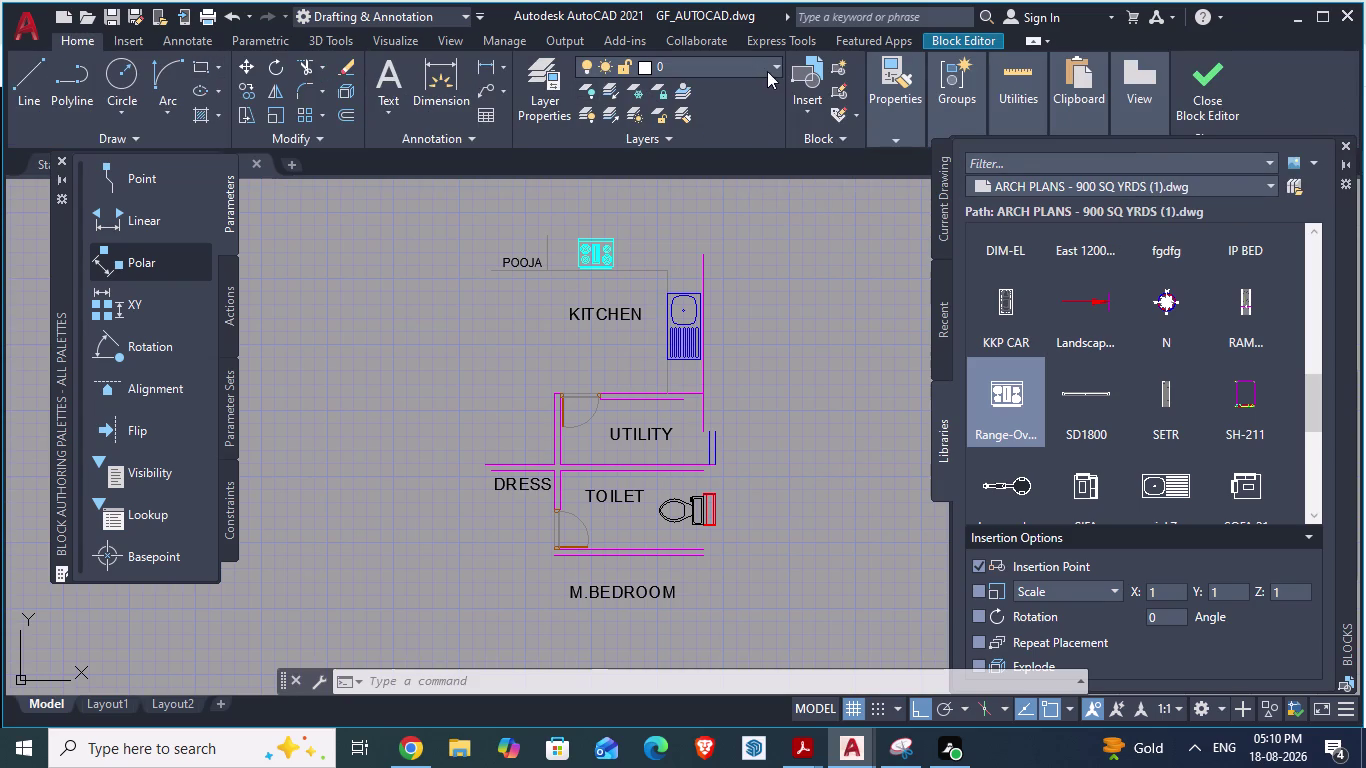
click(780, 62)
click(778, 65)
click(778, 65)
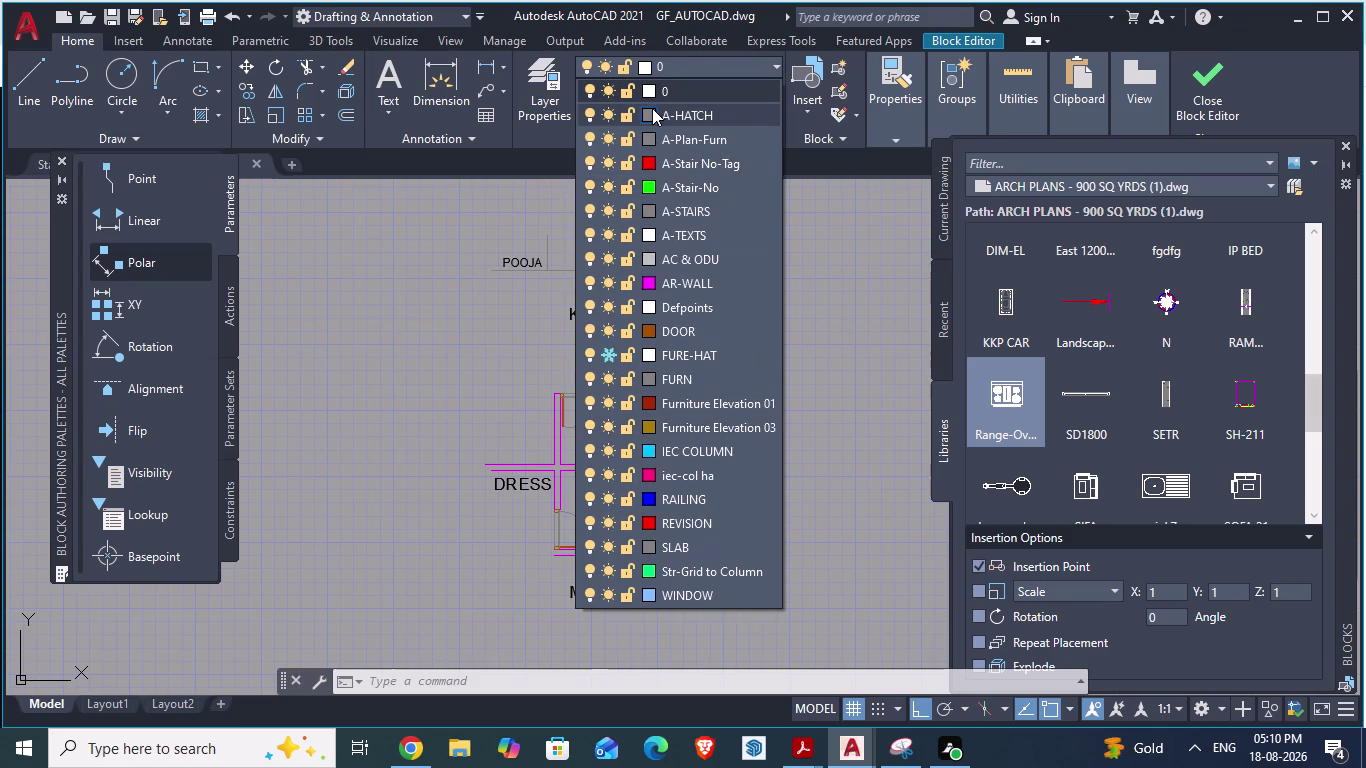
click(777, 68)
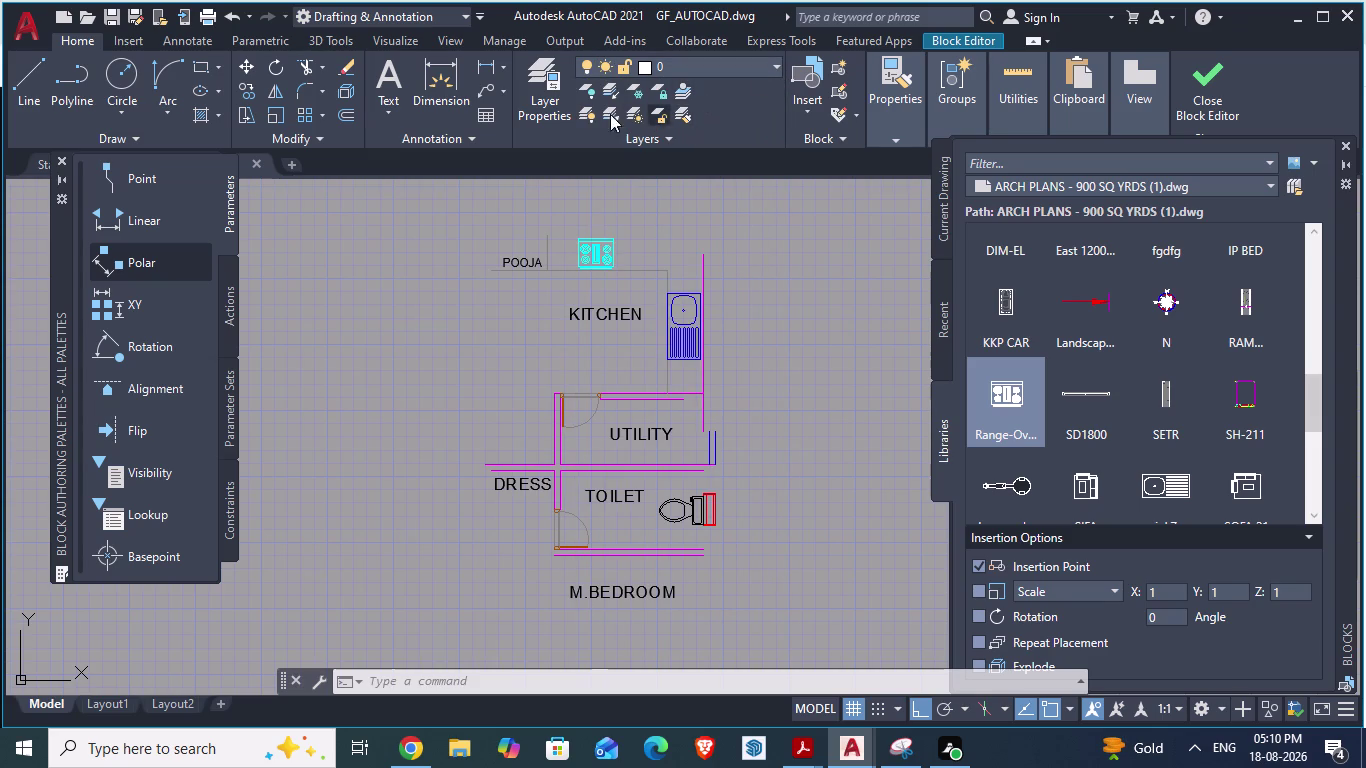
click(545, 83)
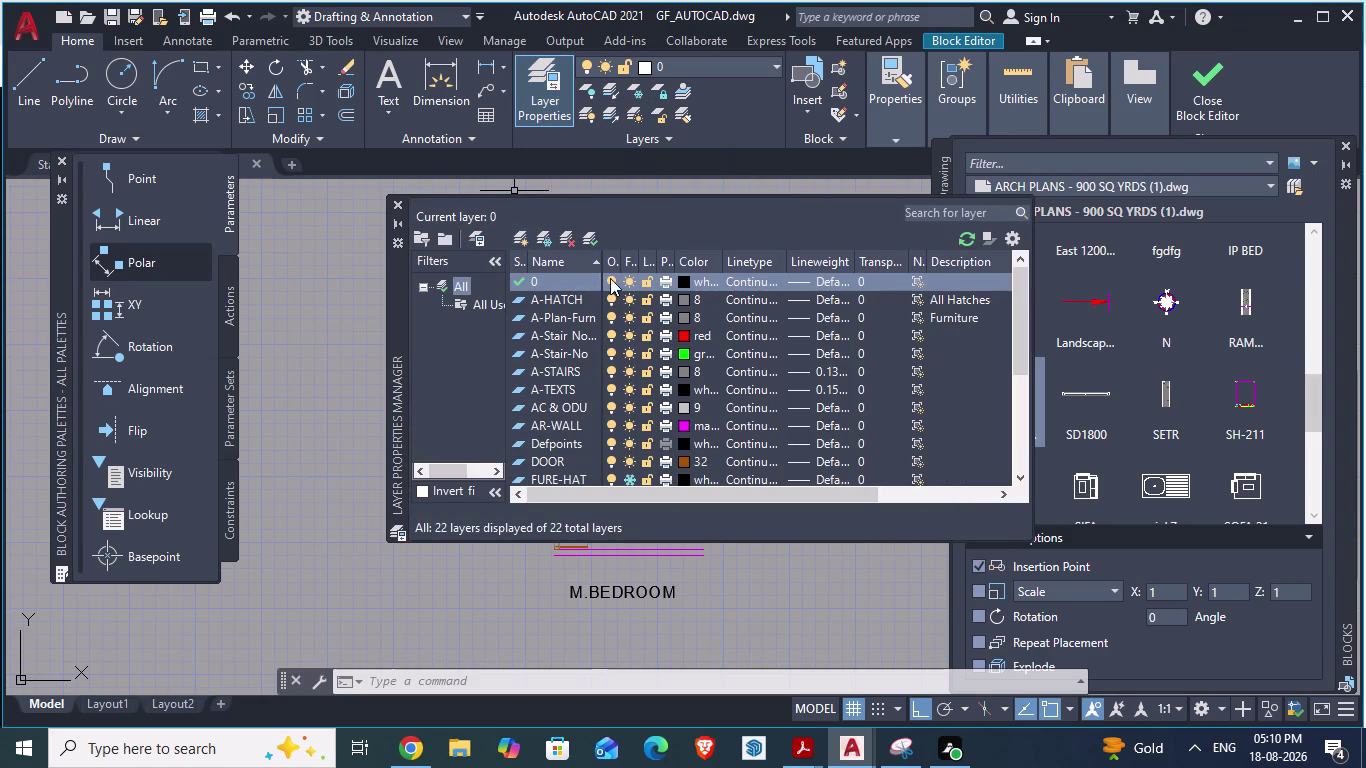
Create a new layer named SAME and open its colour swatch.
click(518, 236)
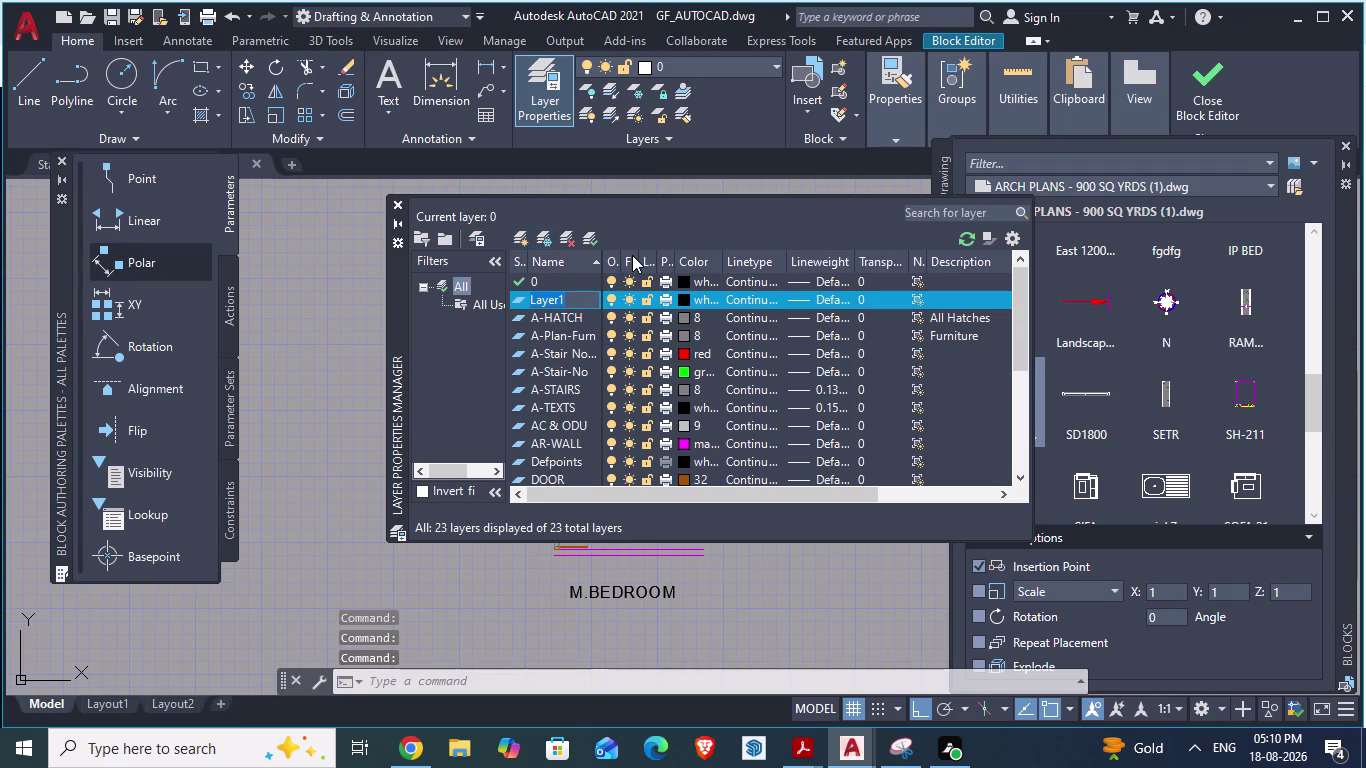
text(SAME)
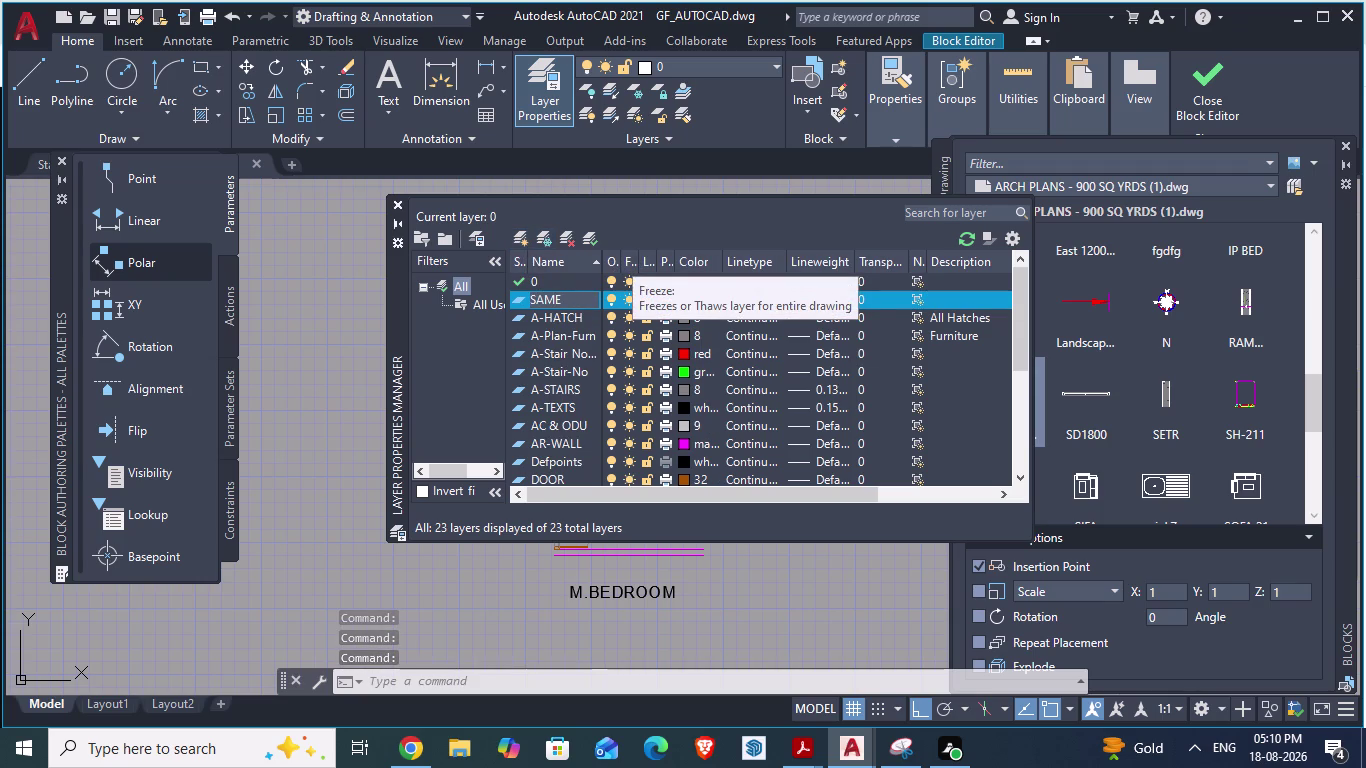
click(681, 211)
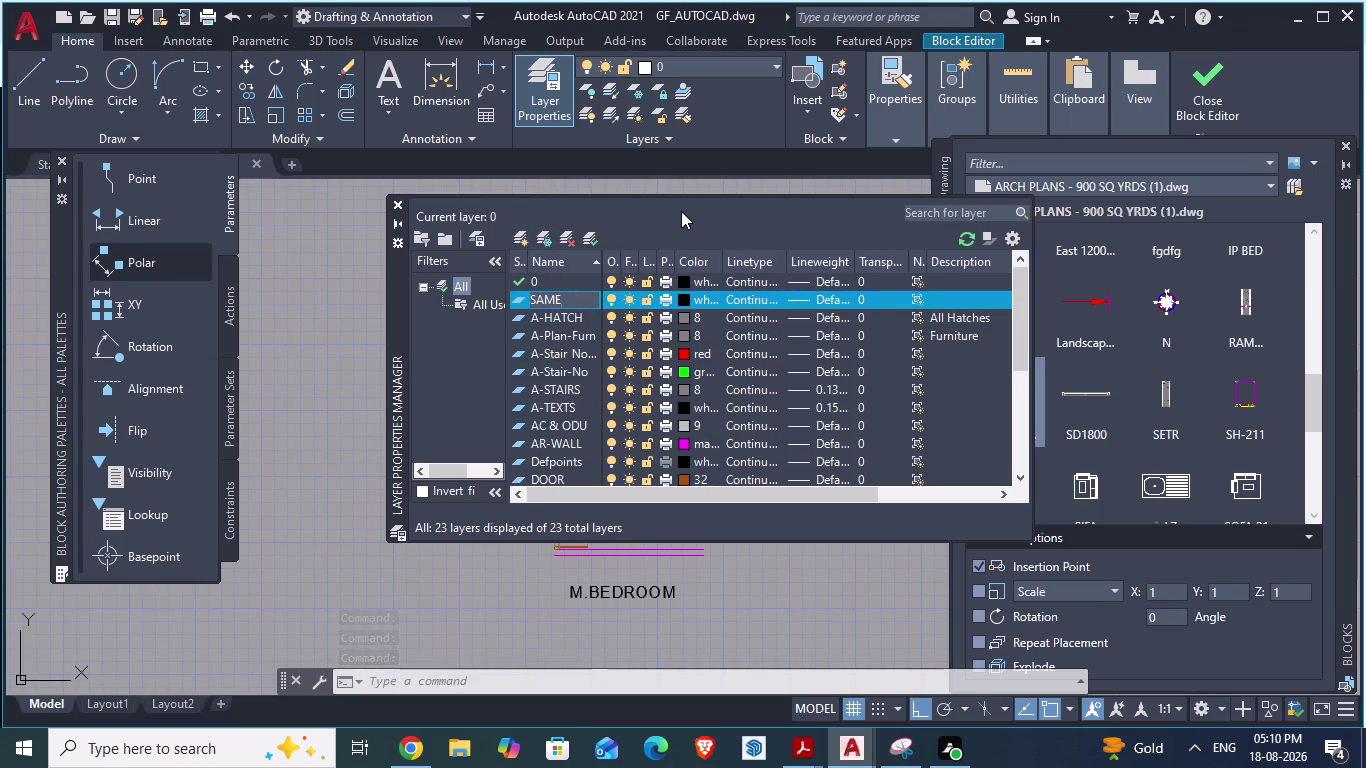
click(683, 299)
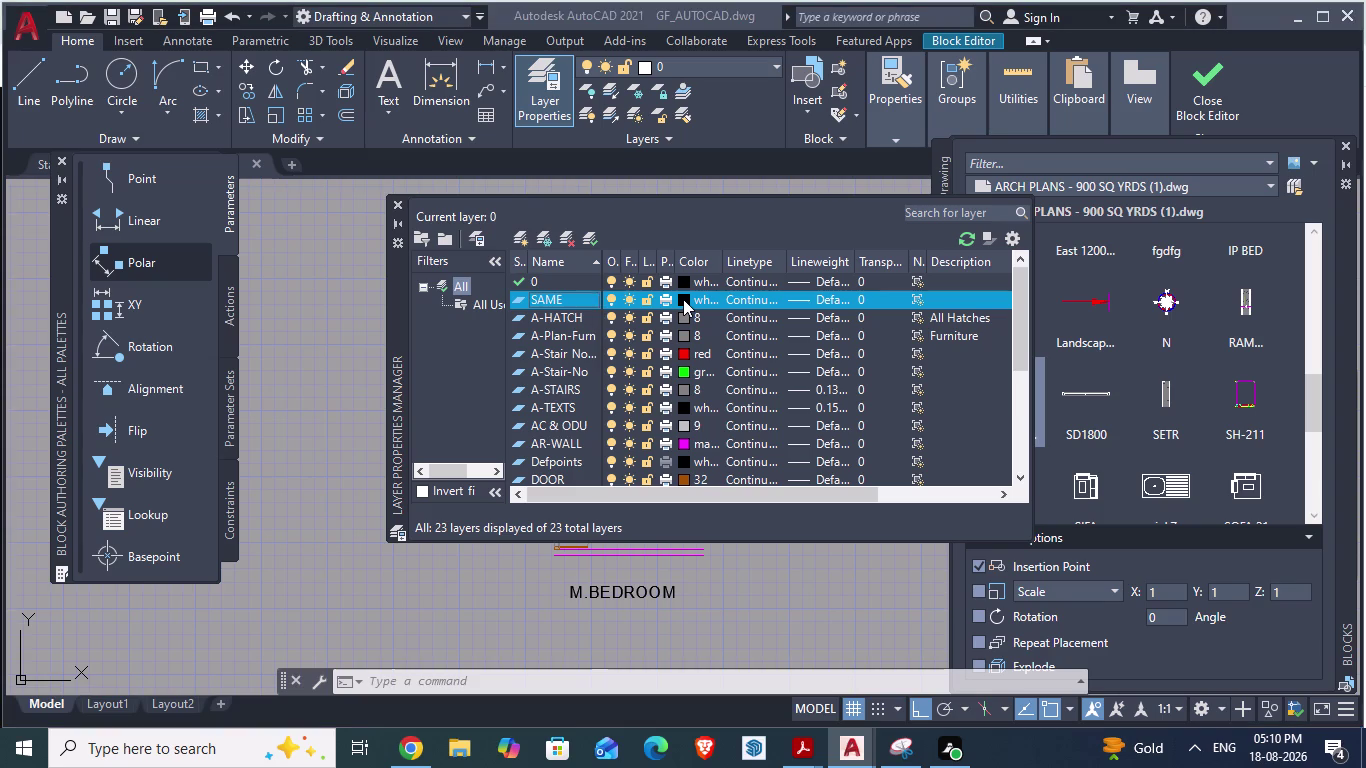
click(683, 299)
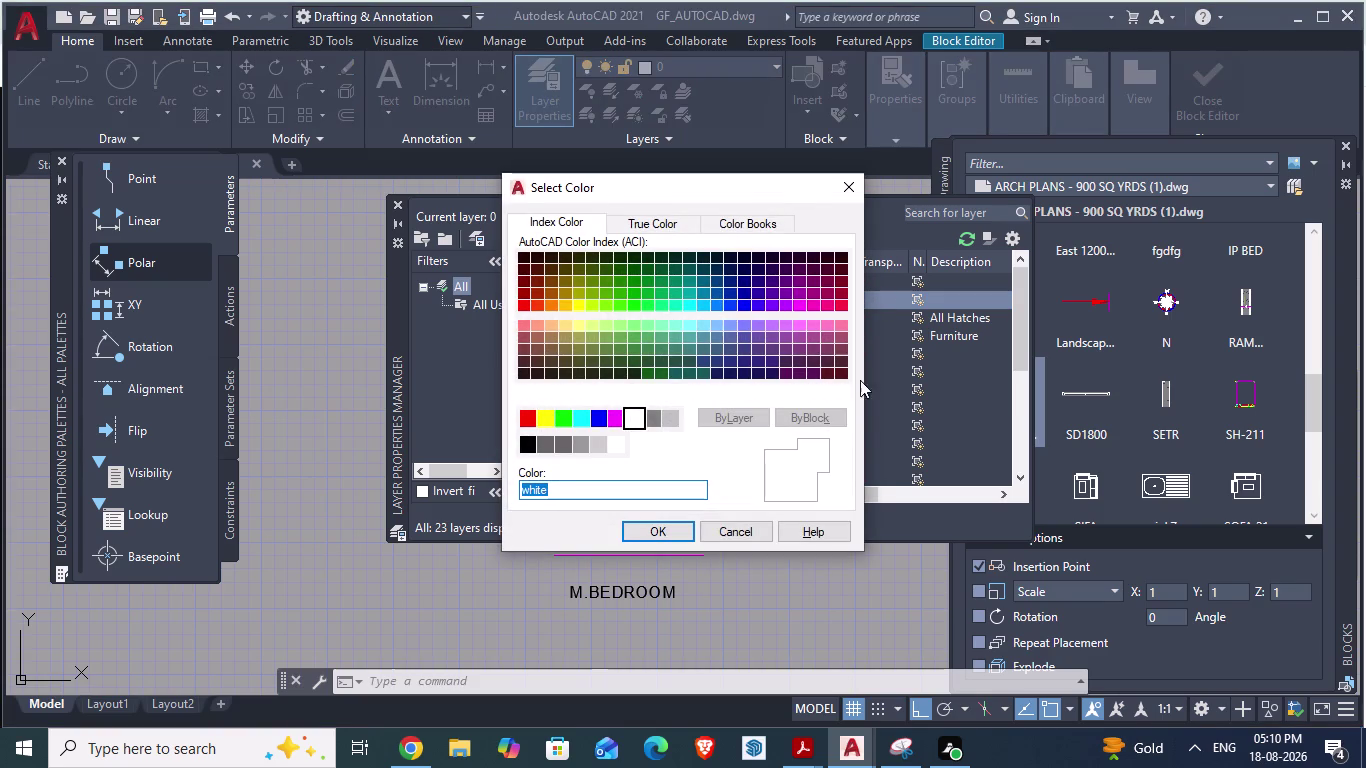
Browse the True Color and Color Books tabs, then cancel the Select Color dialog.
click(665, 226)
click(758, 224)
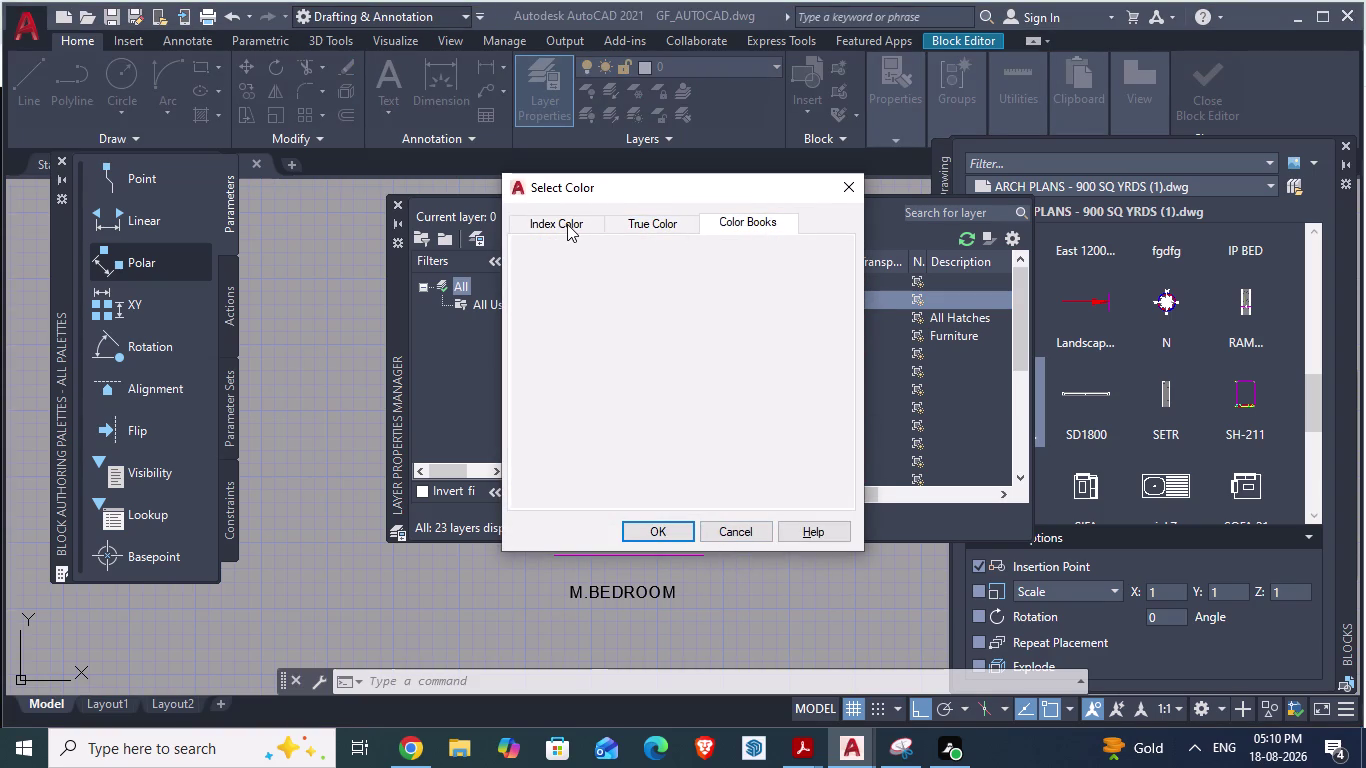
click(566, 224)
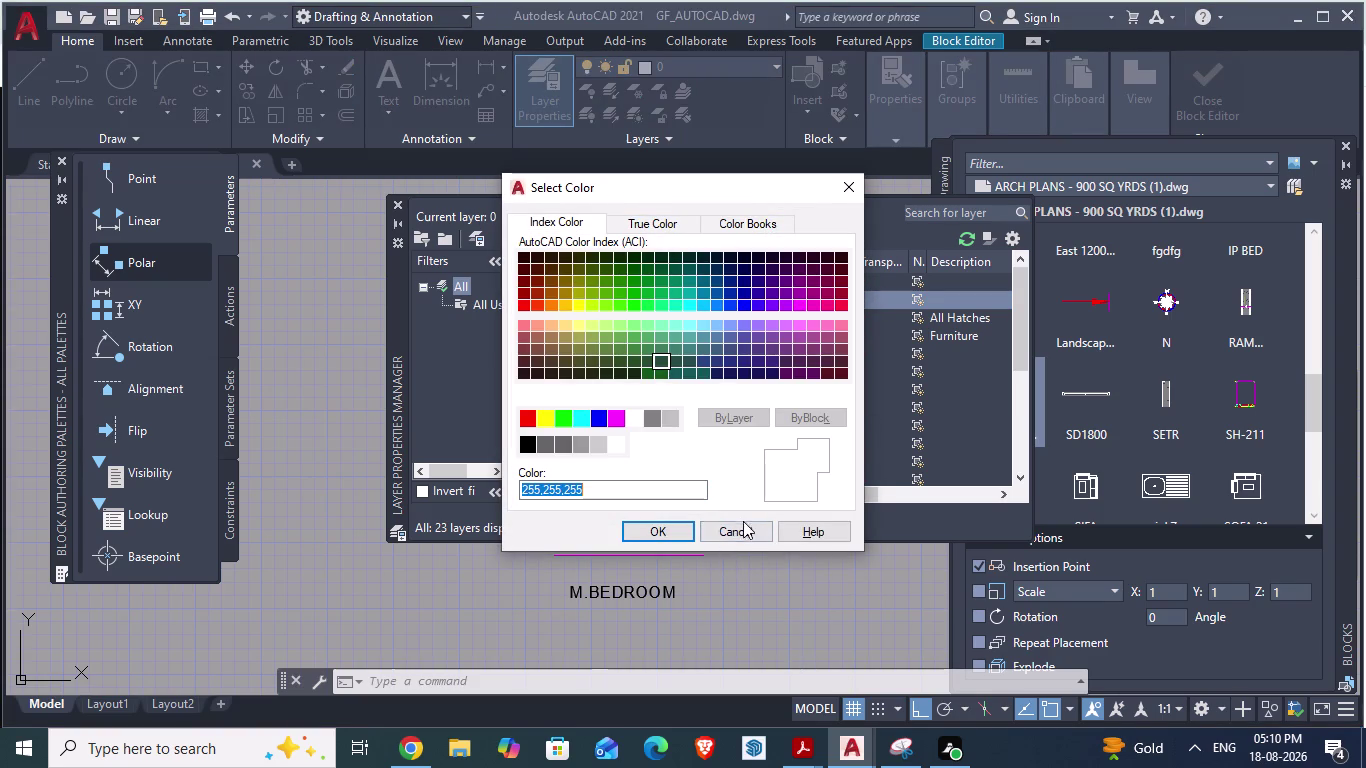
click(740, 535)
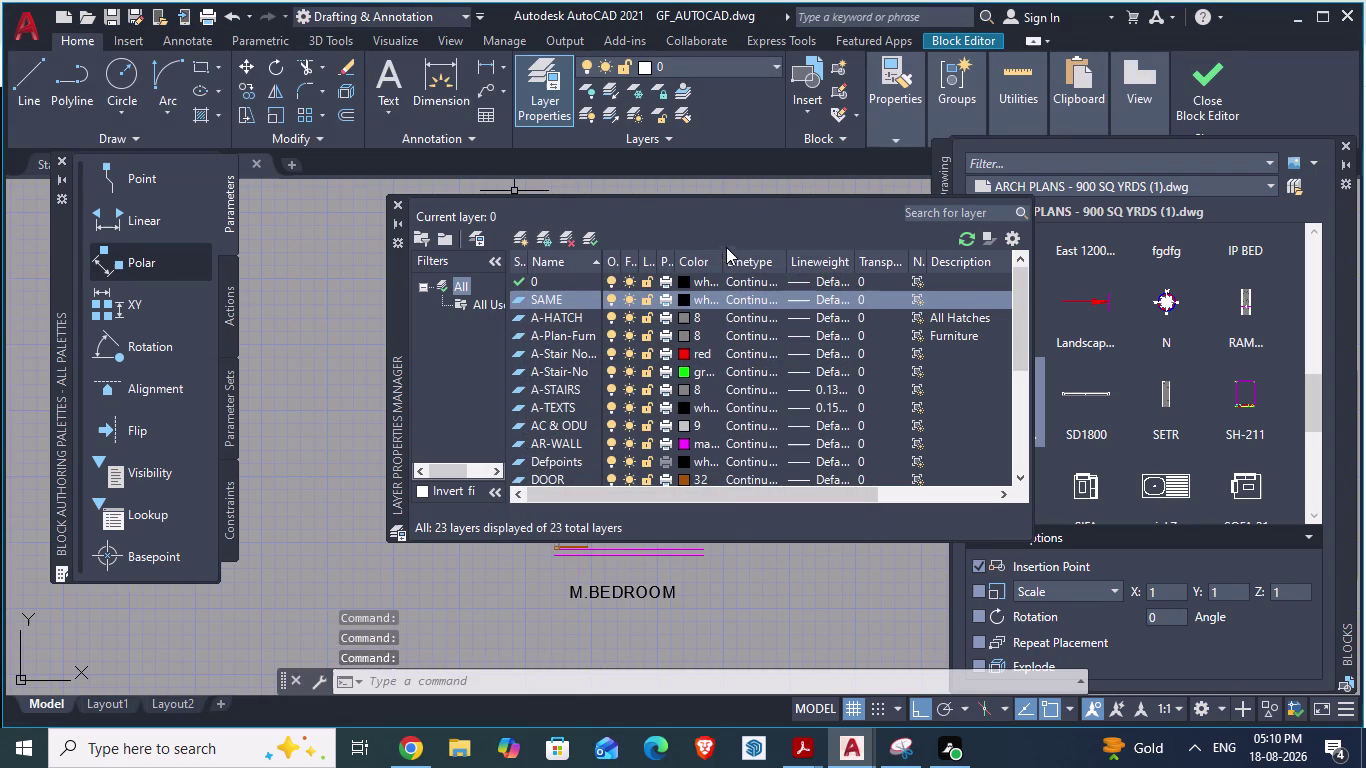
Close the Layer Properties Manager and exit the Block Editor.
click(399, 204)
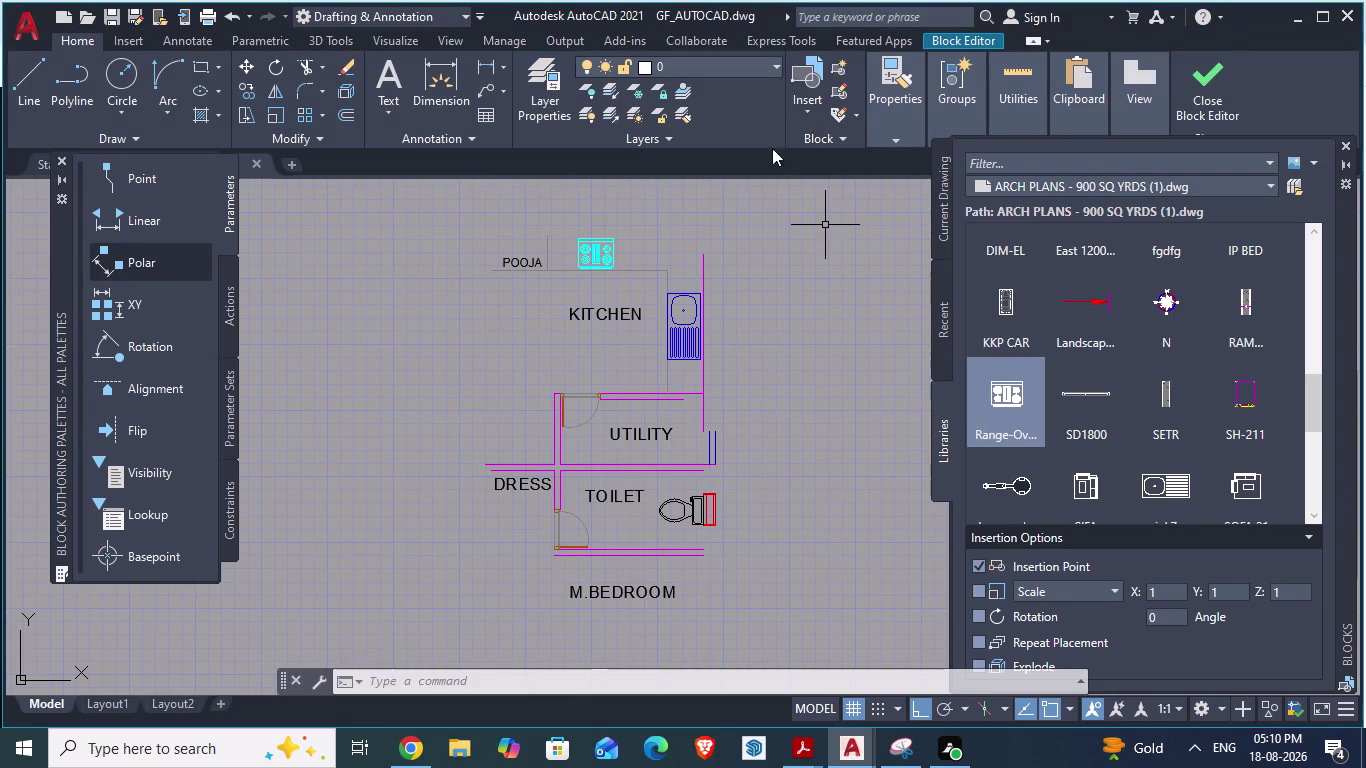
scroll(down, 3)
scroll(up, 3)
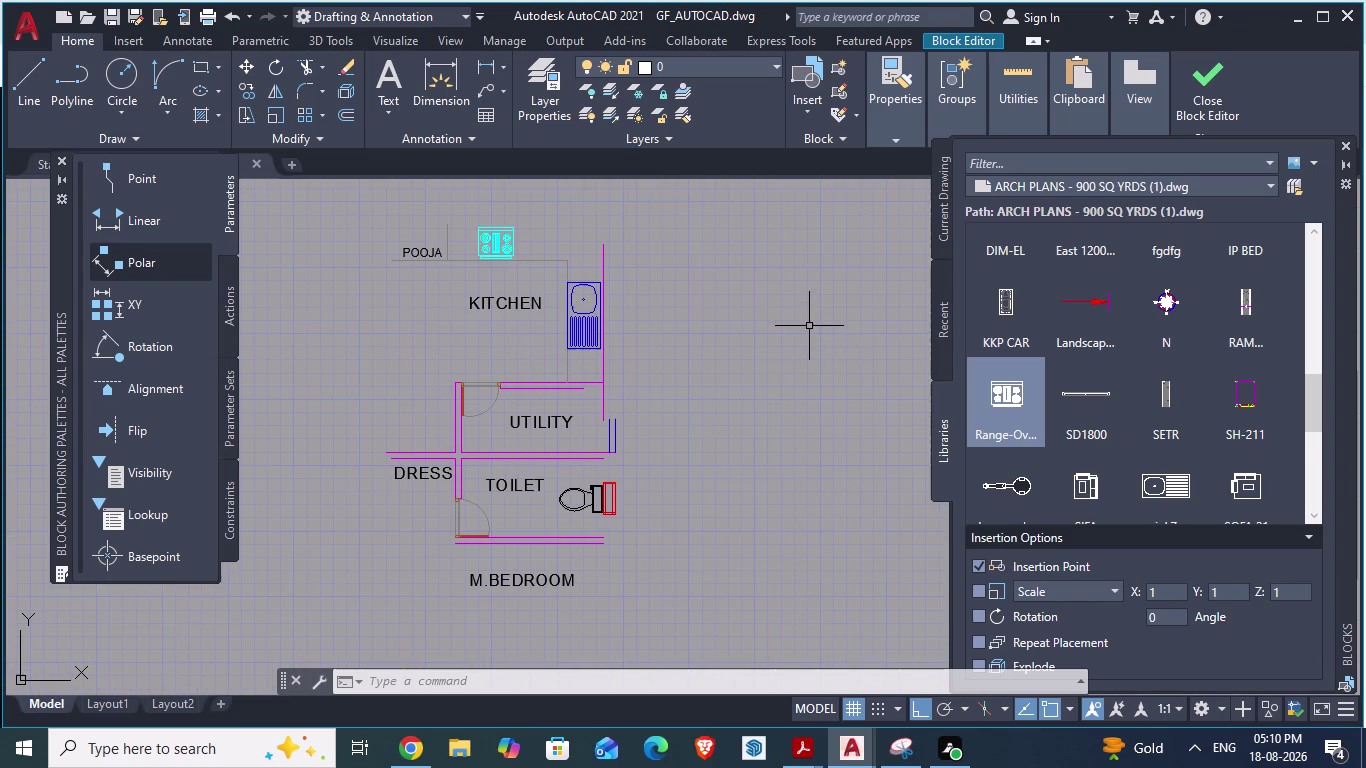
click(1215, 95)
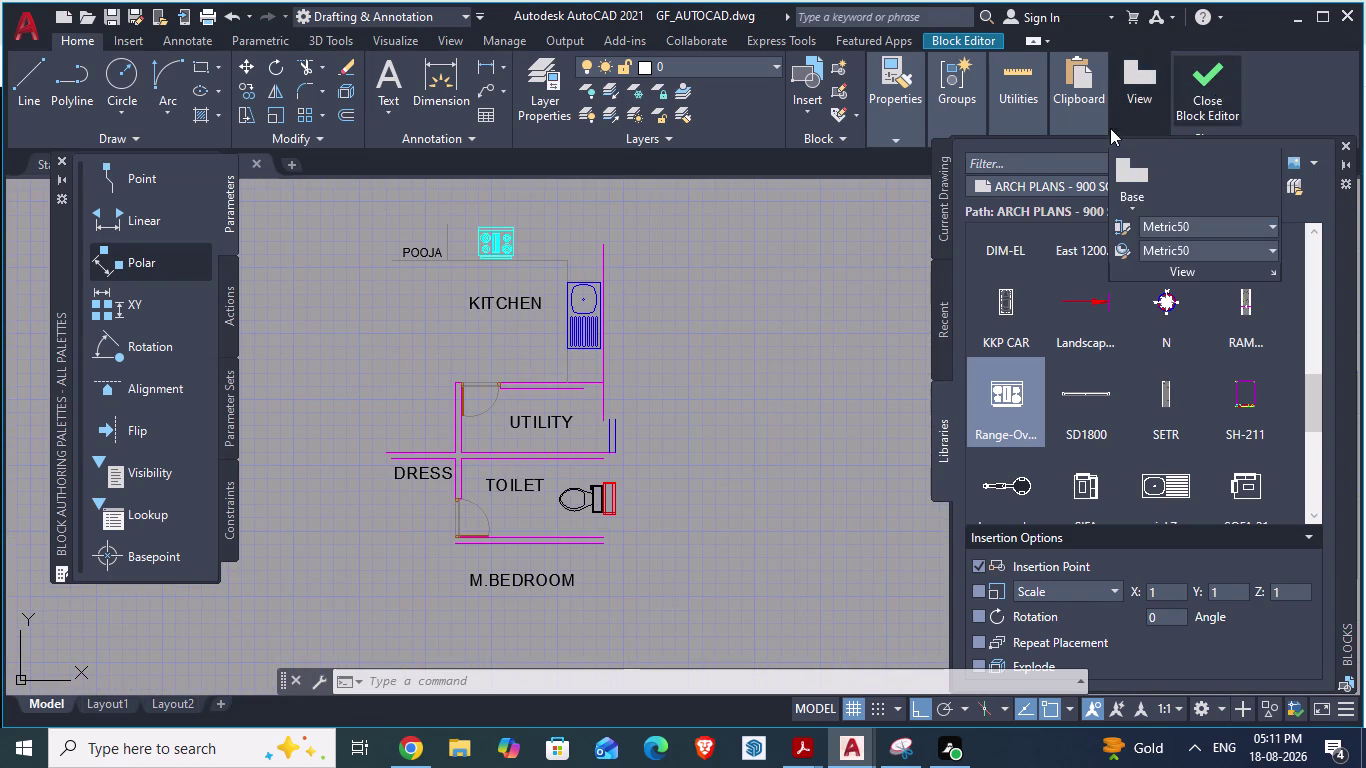
click(581, 328)
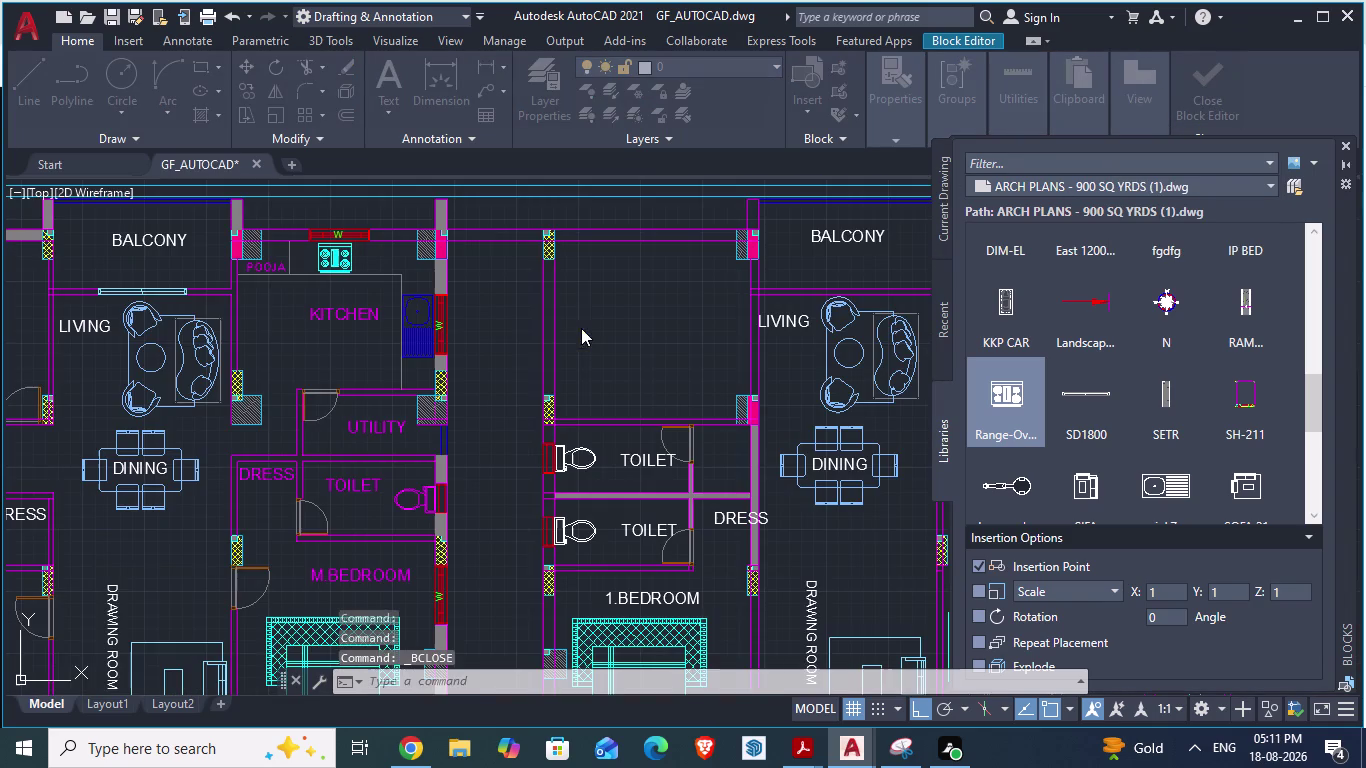
Zoom out over the ground-floor plan and right-click the selected SAME block.
scroll(down, 3)
scroll(down, 3)
scroll(down, 3)
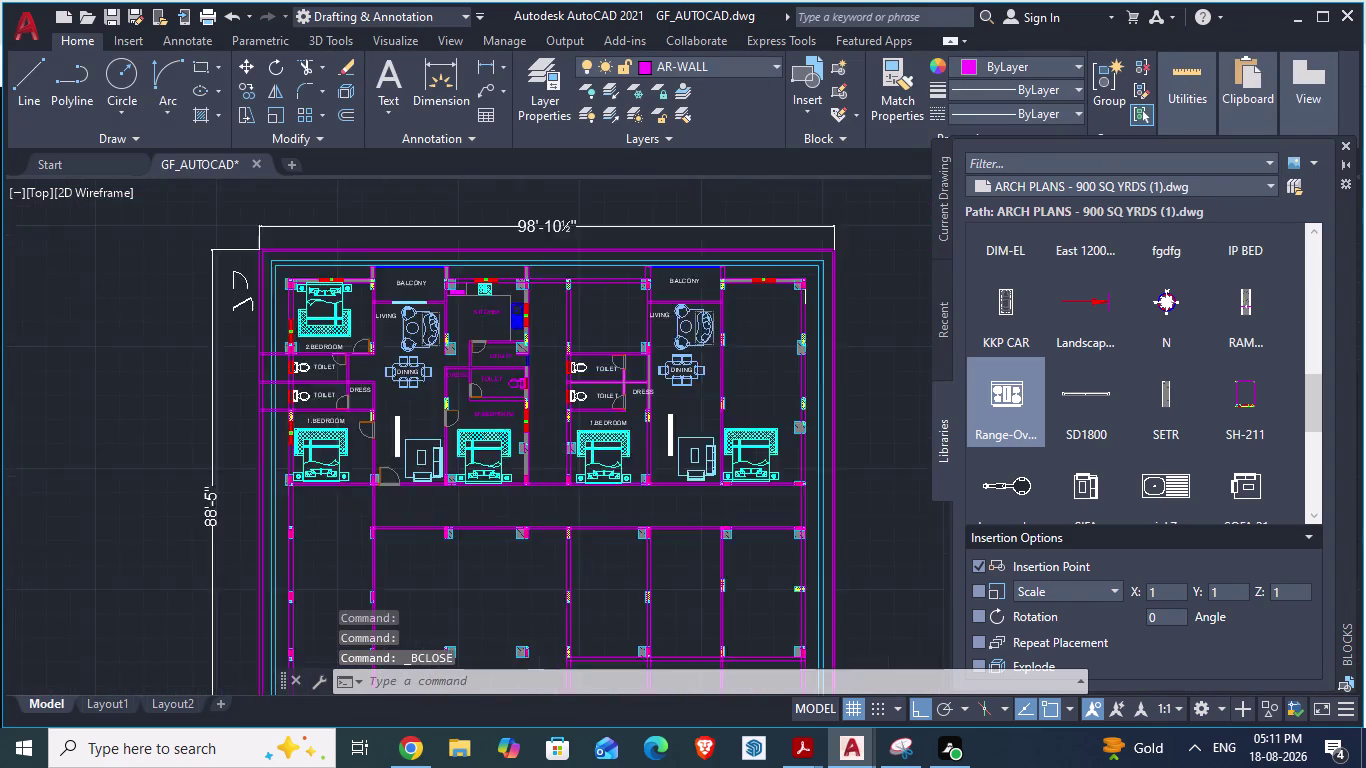
scroll(up, 3)
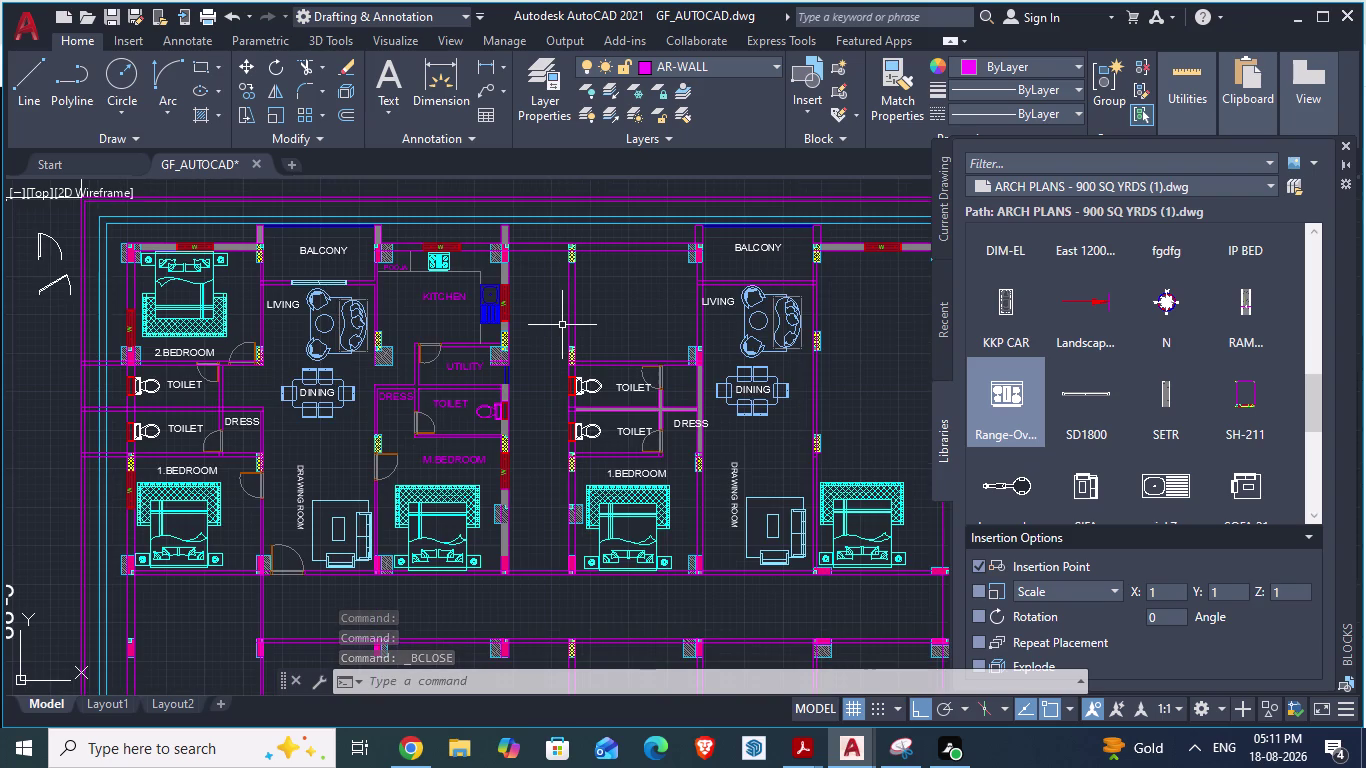
click(1347, 147)
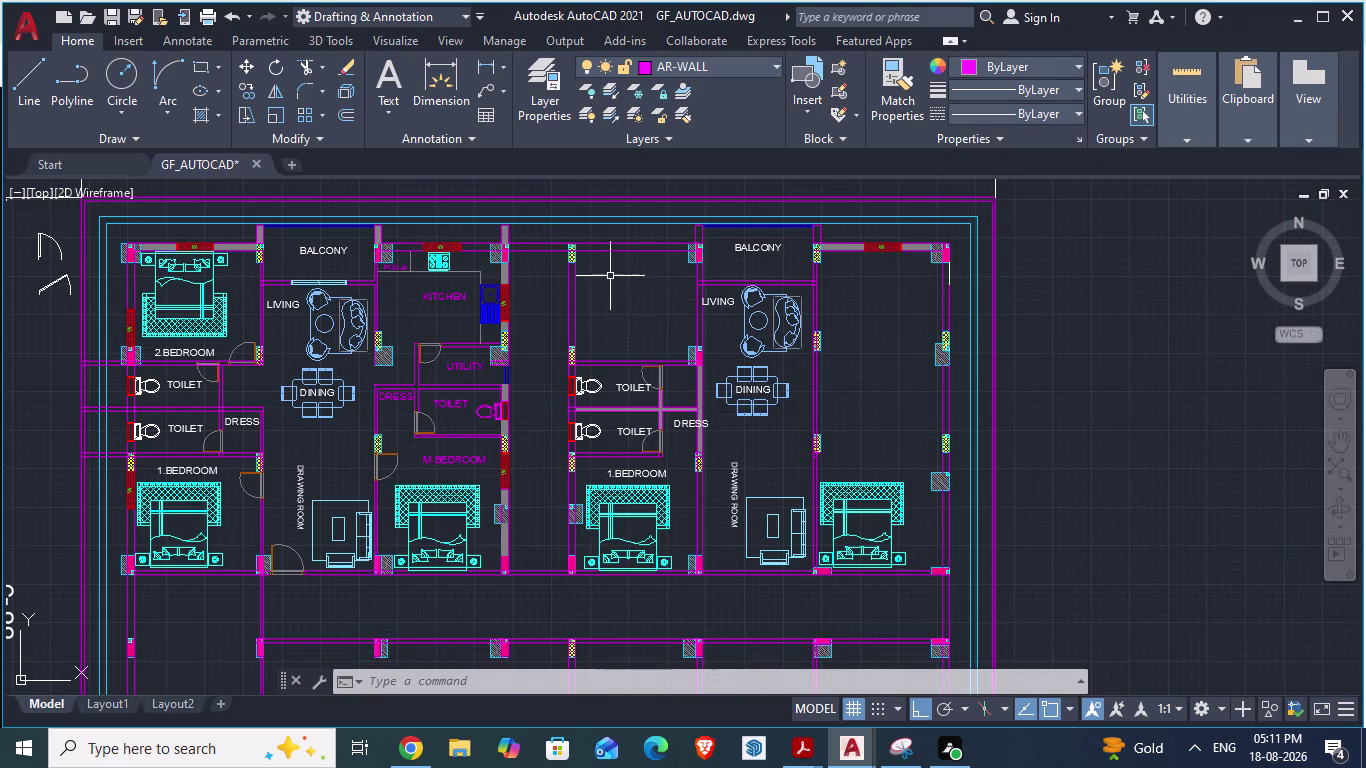
click(443, 300)
right_click(443, 300)
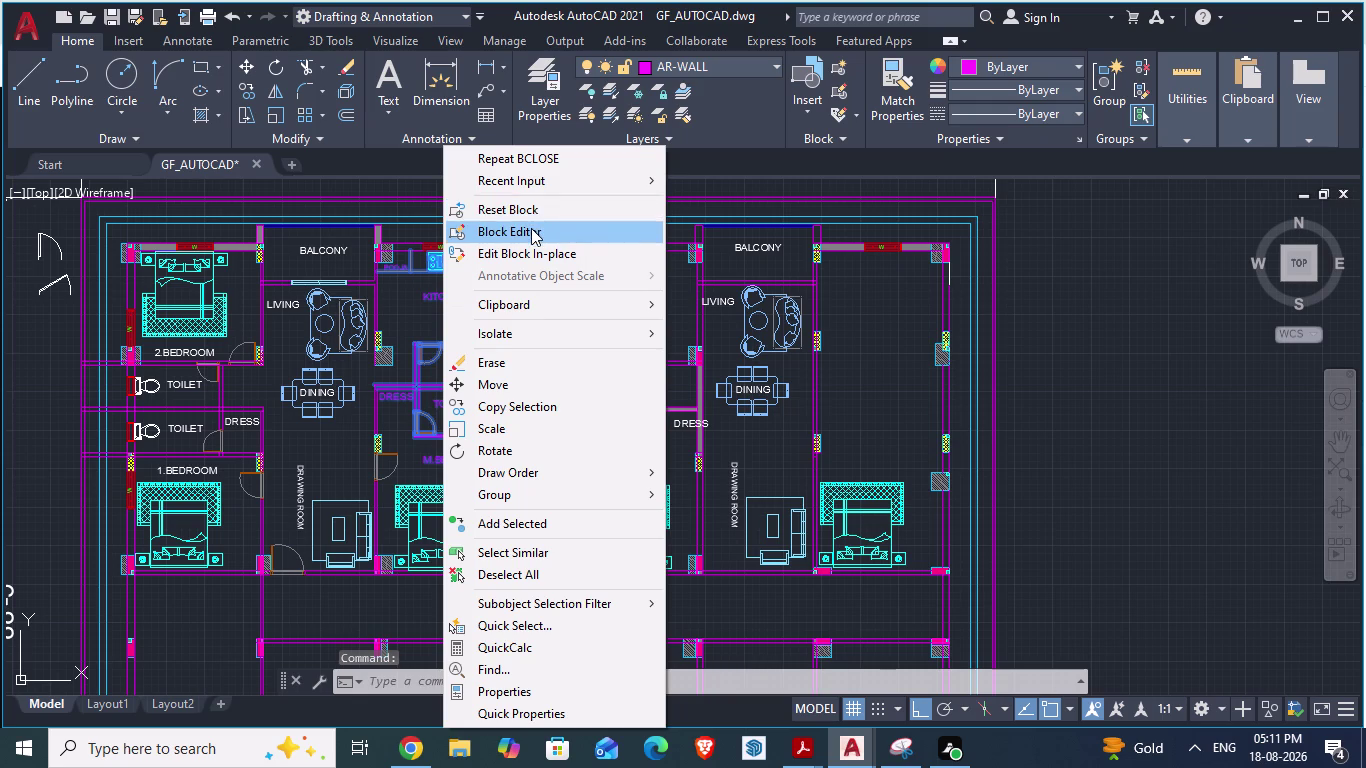
Reopen block SAME and select the POOJA label, cancelling the stray text edits.
click(531, 229)
scroll(up, 3)
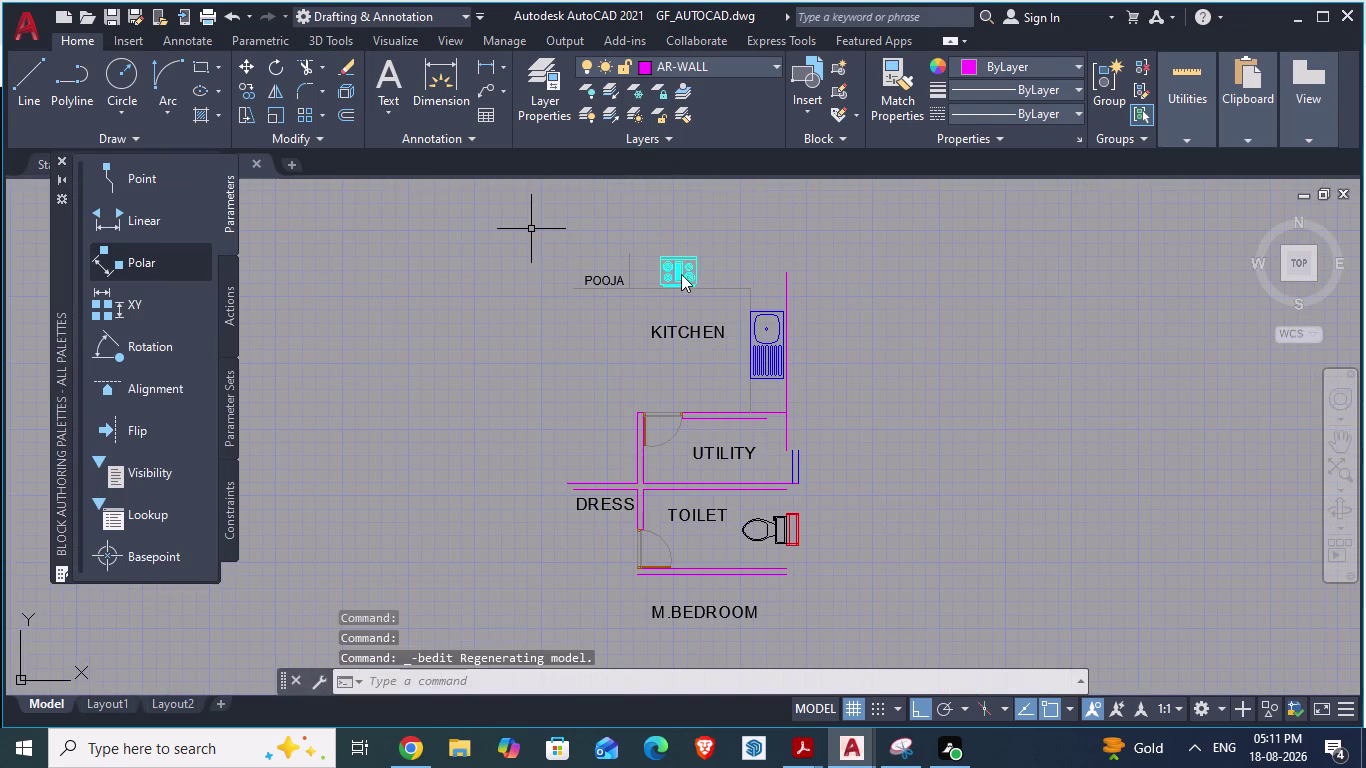
scroll(up, 3)
scroll(down, 3)
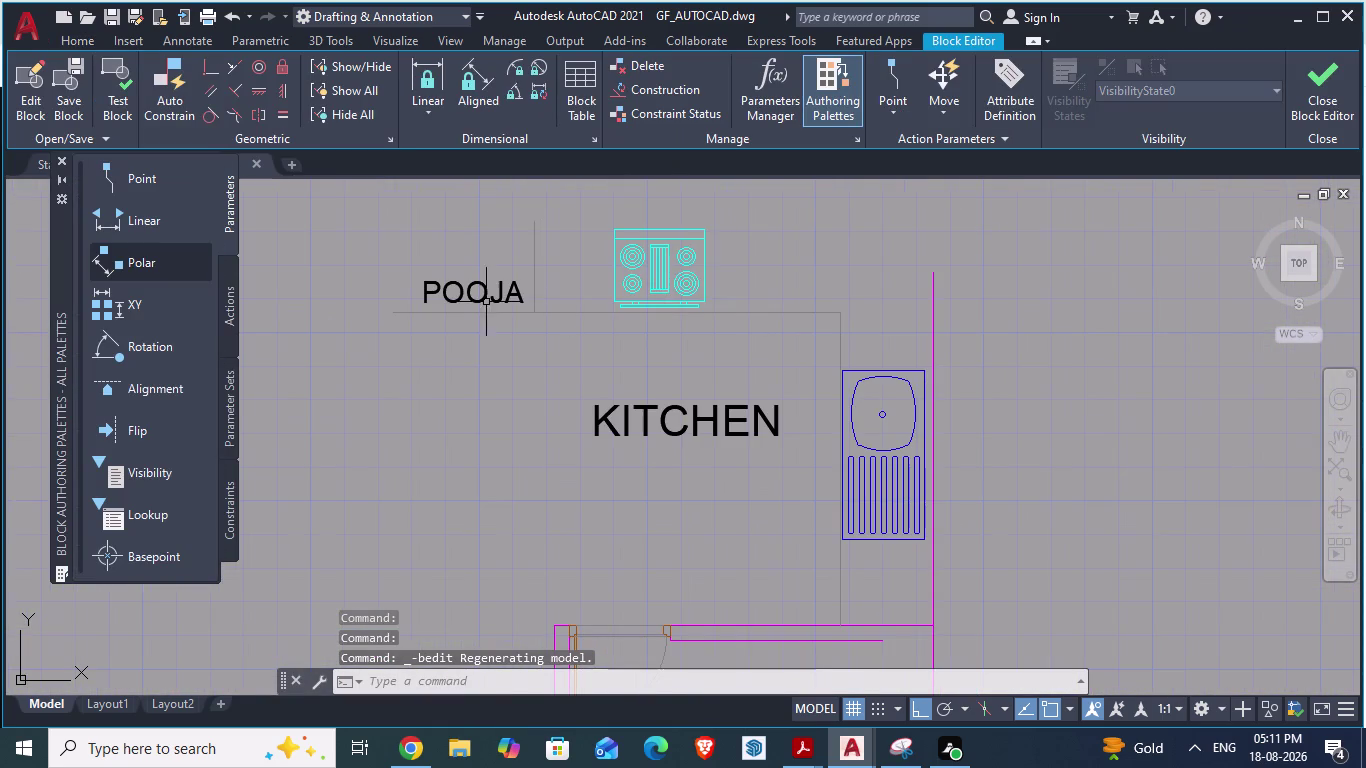
click(466, 302)
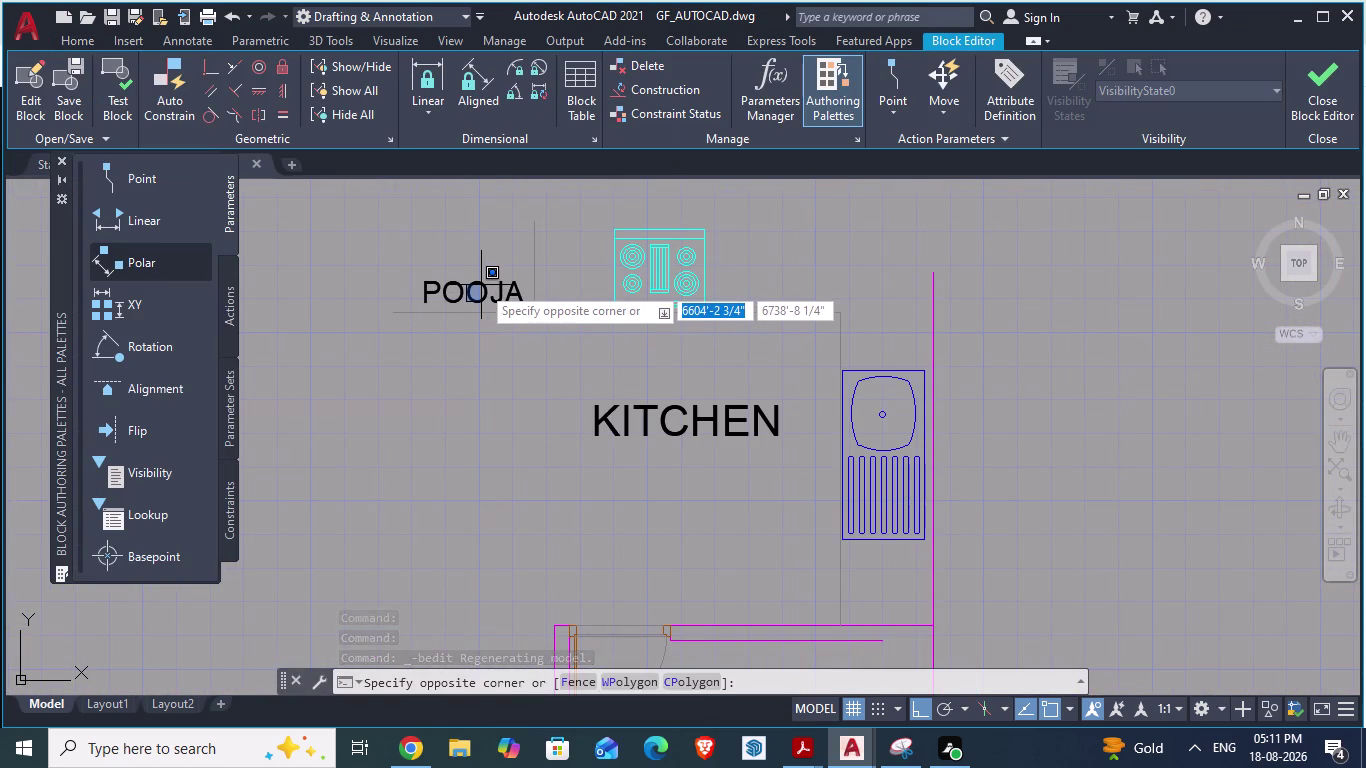
key(Escape)
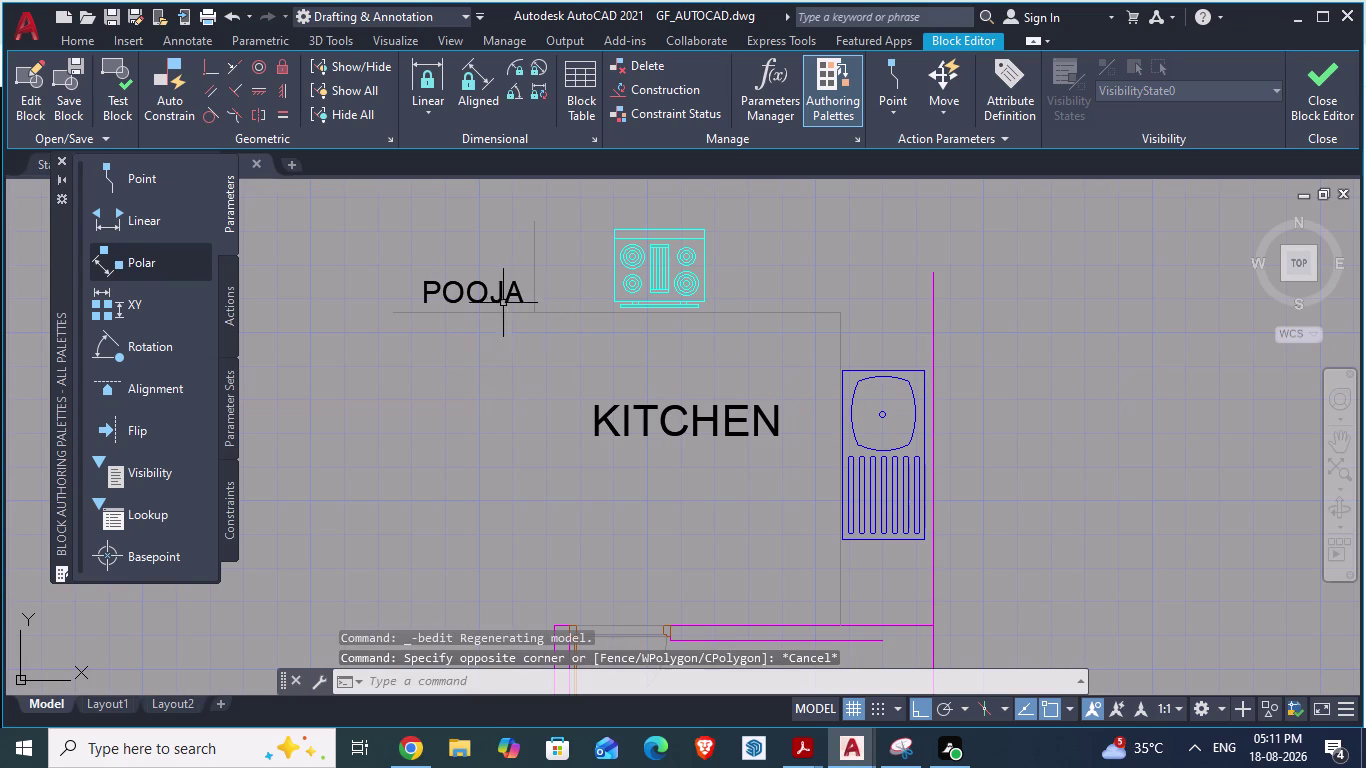
double_click(483, 298)
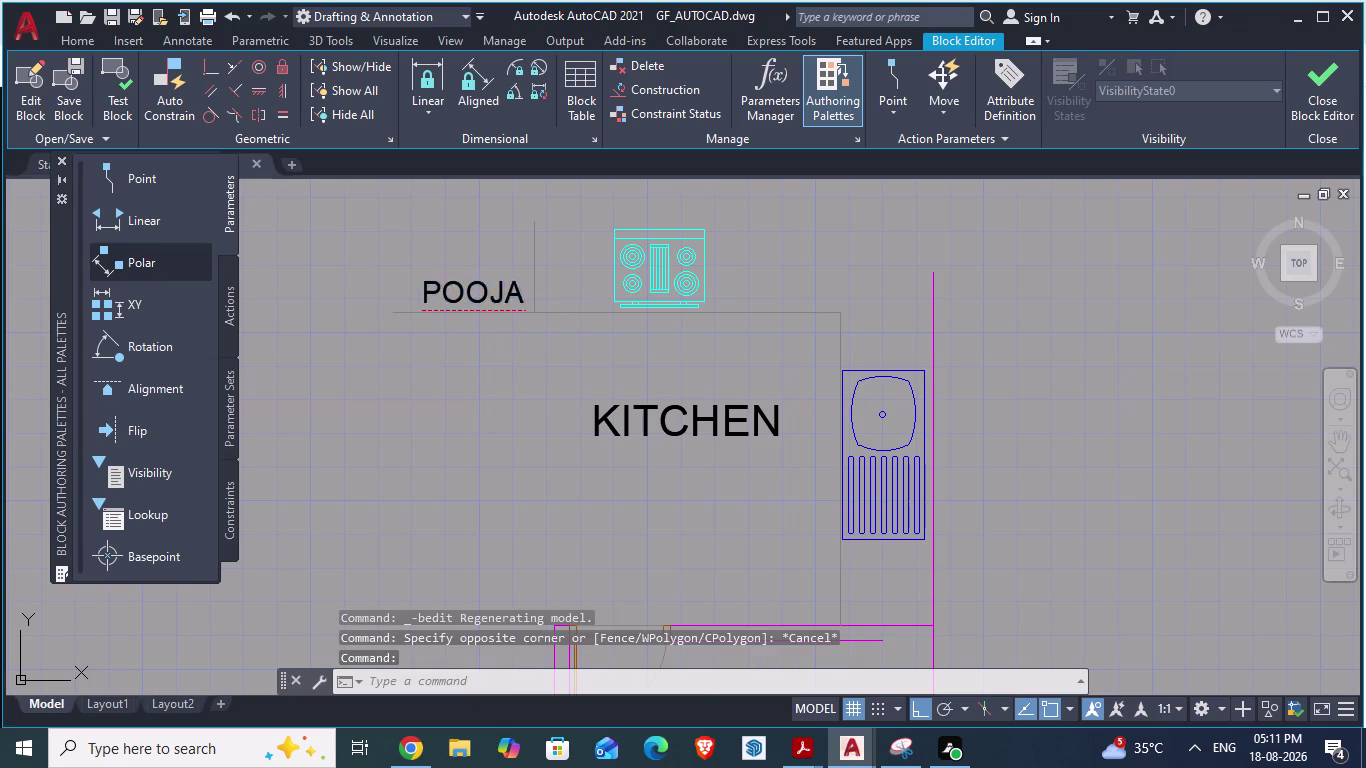
right_click(483, 298)
key(Escape)
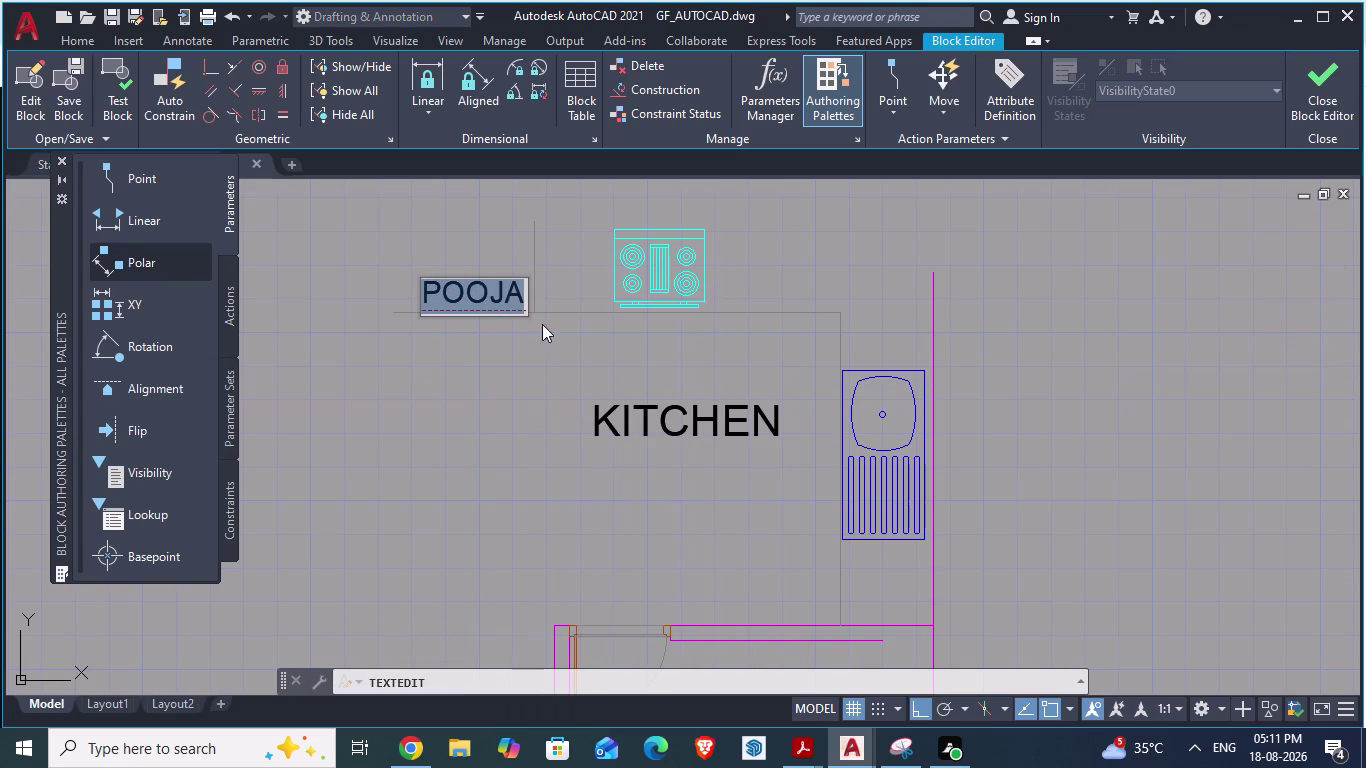
click(491, 264)
key(Escape)
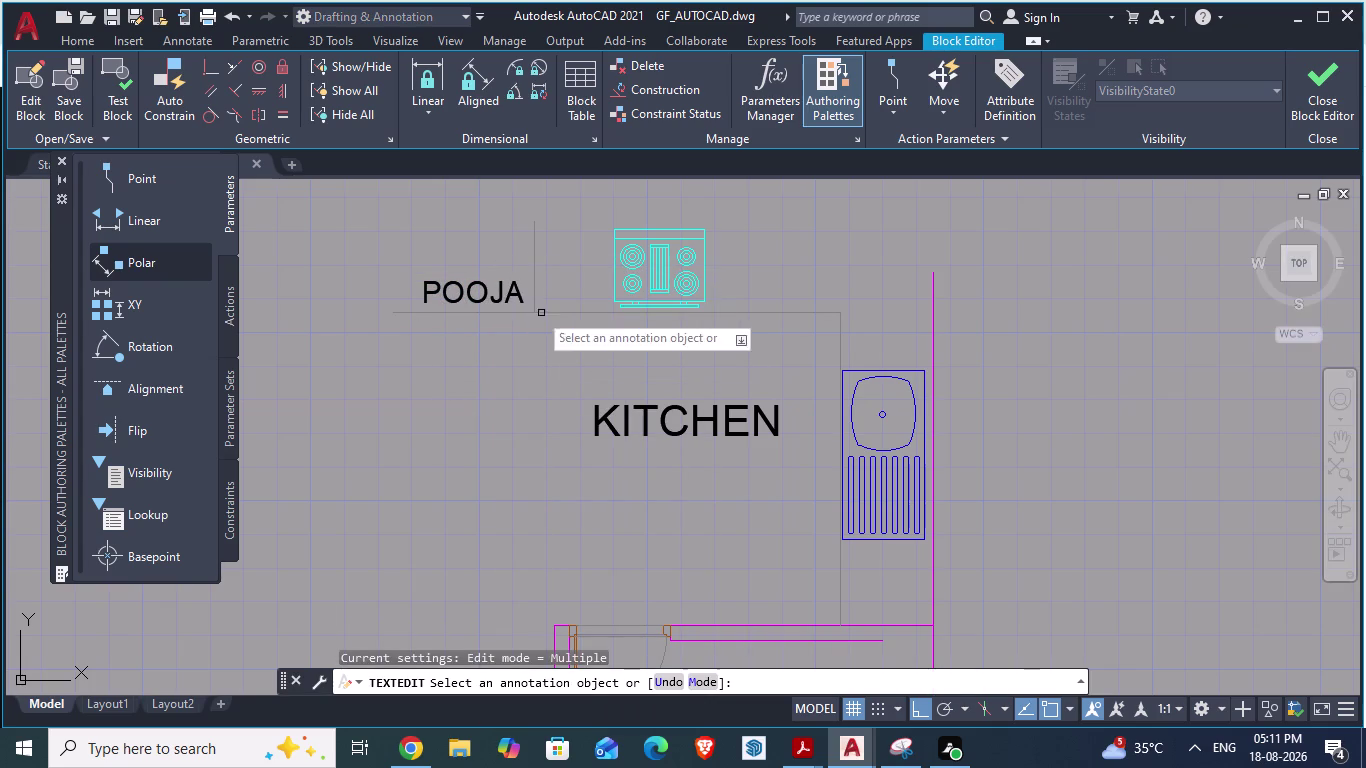
click(478, 293)
key(Escape)
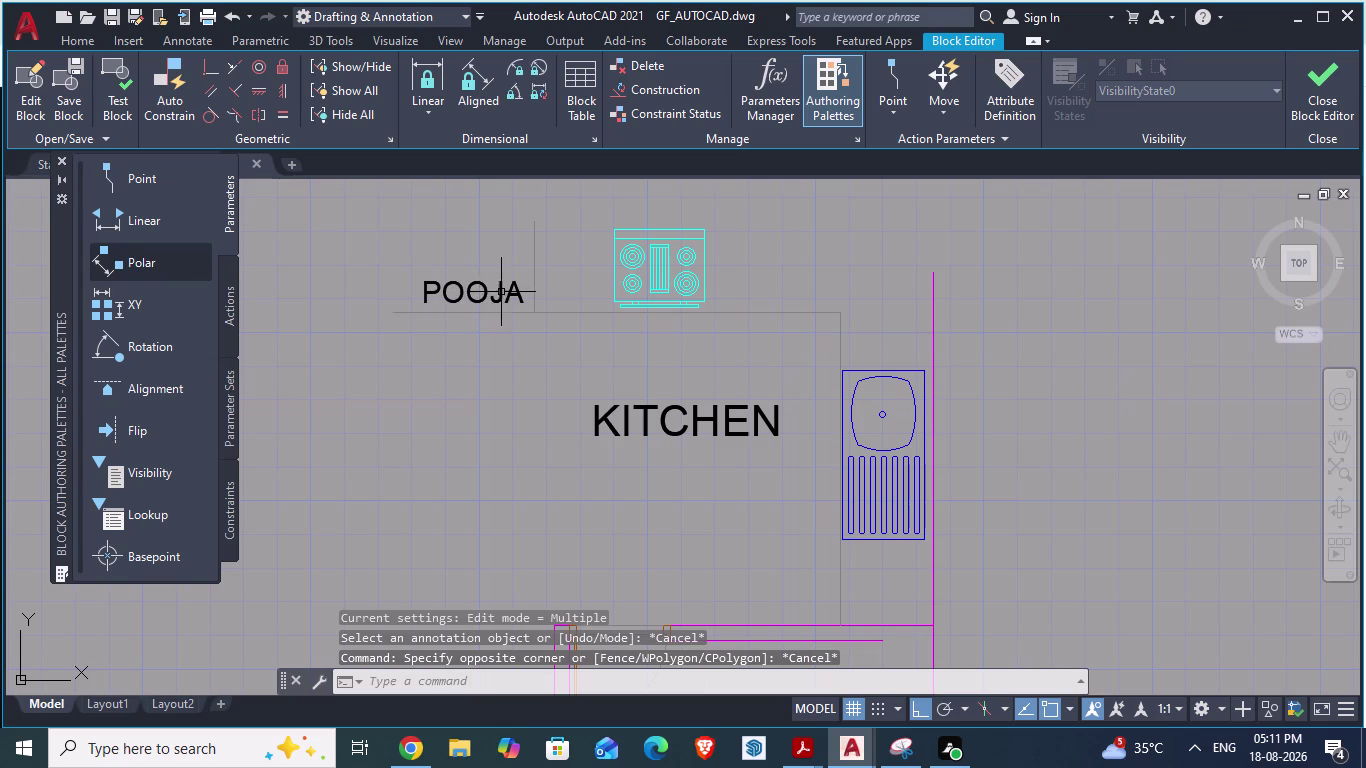
click(473, 287)
right_click(473, 287)
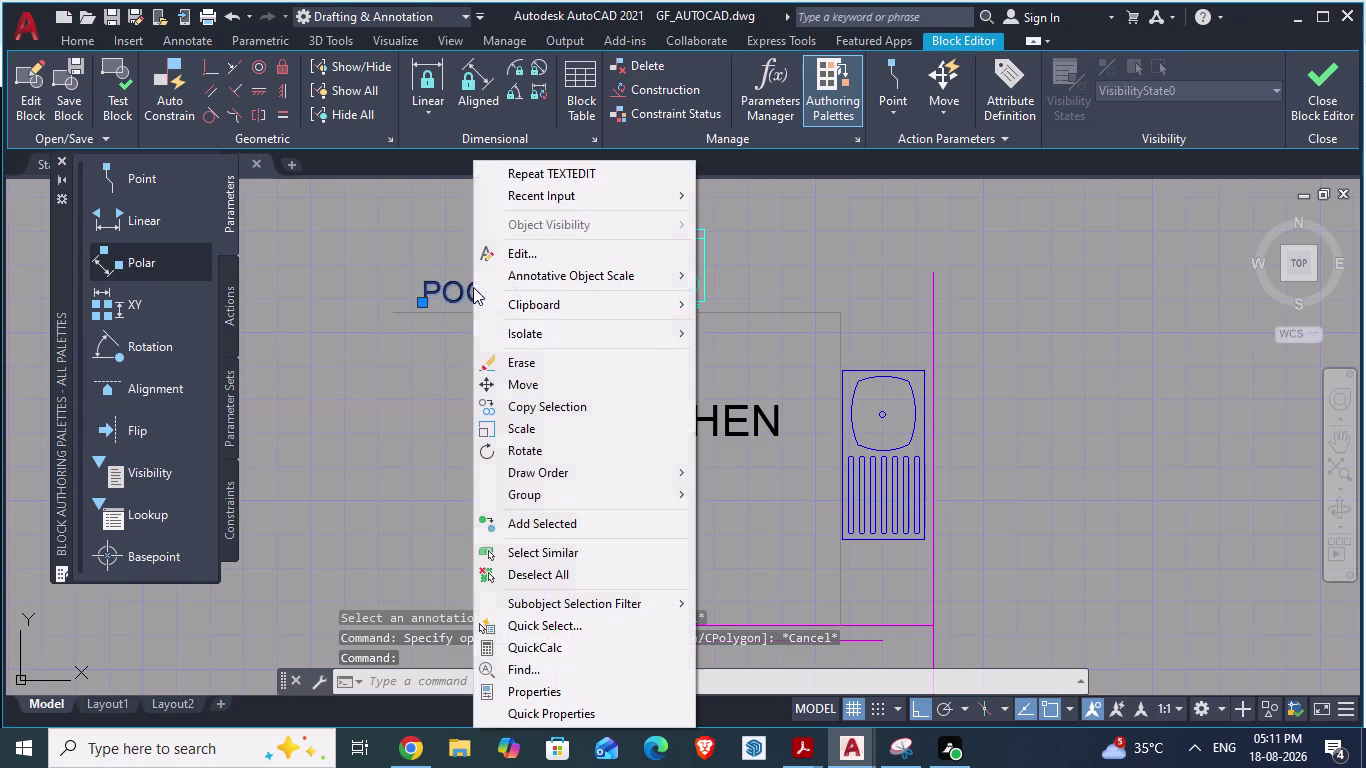
key(Escape)
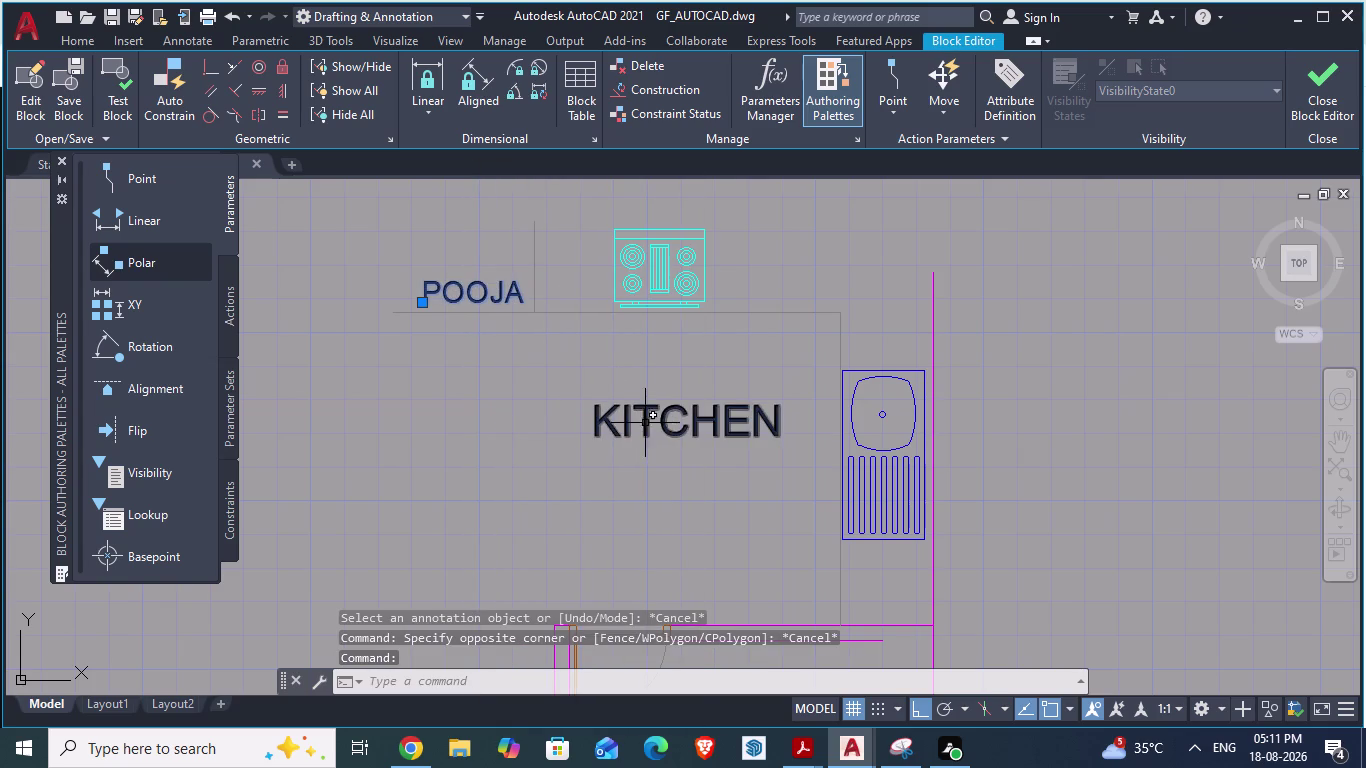
Add the KITCHEN, UTILITY, DRESS, TOILET and M.BEDROOM labels and bring up their options.
click(649, 421)
scroll(down, 3)
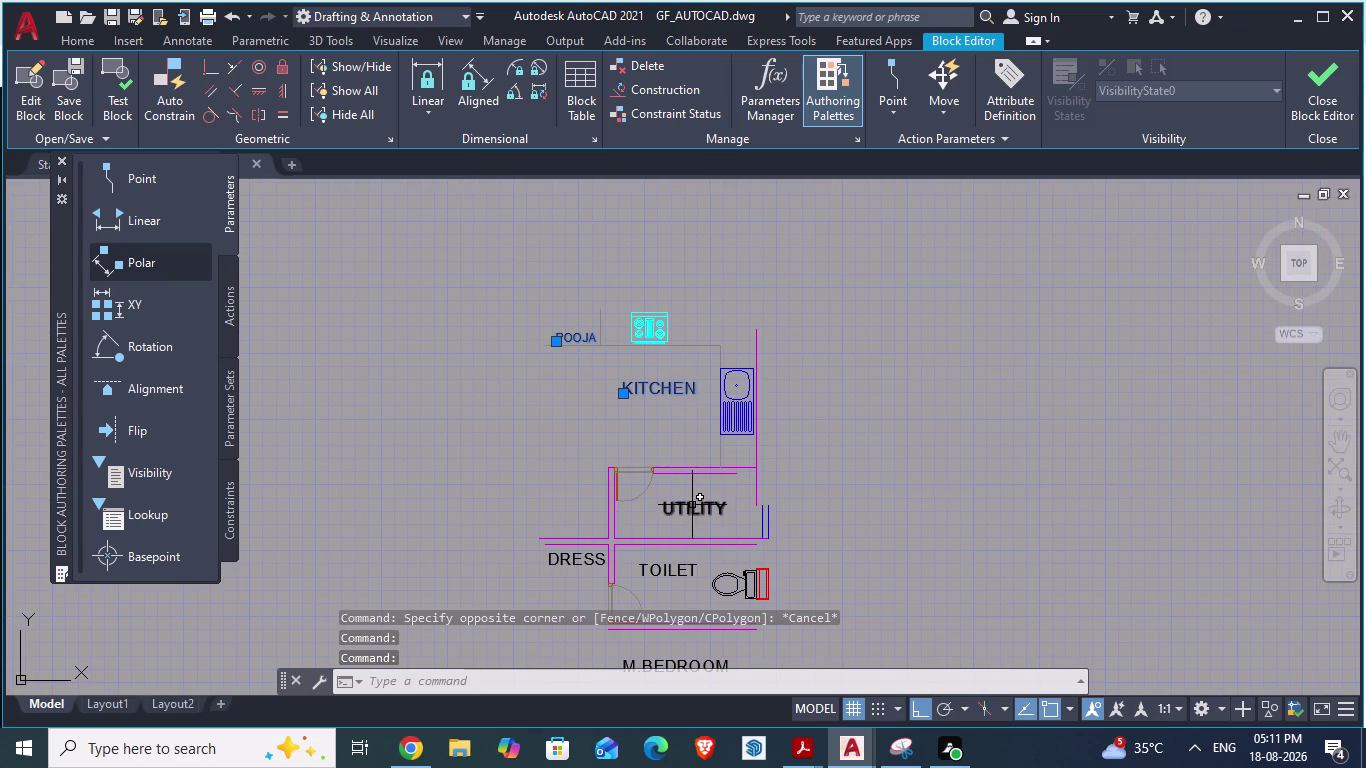
click(691, 505)
click(566, 558)
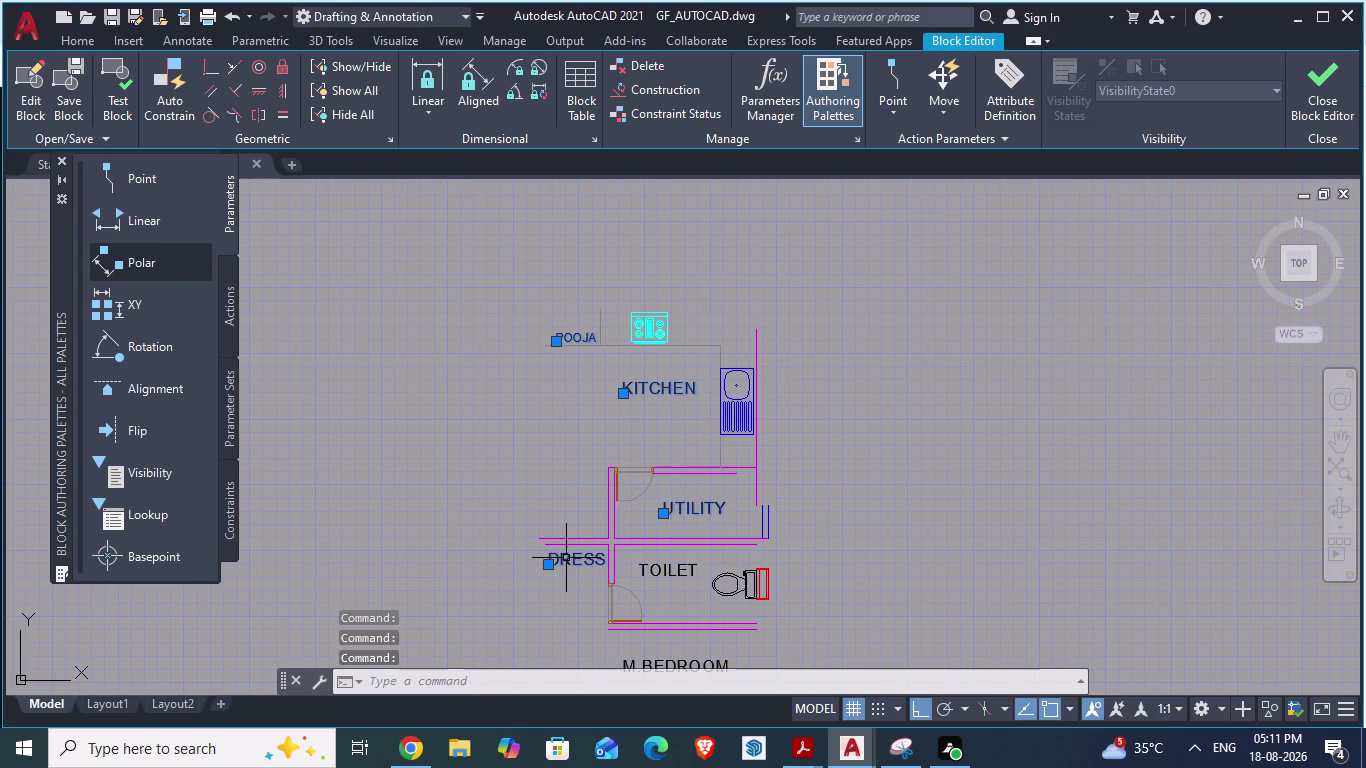
click(683, 568)
scroll(down, 3)
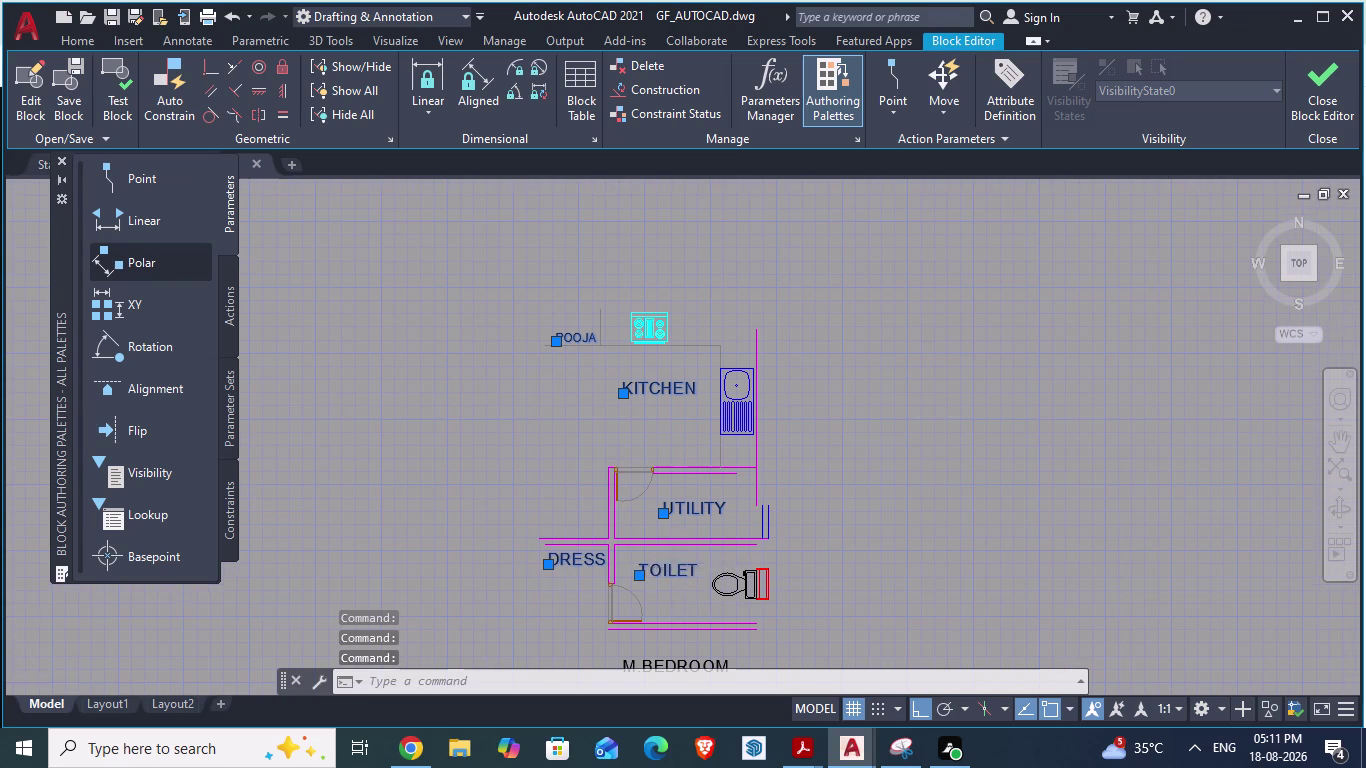
scroll(down, 3)
click(699, 518)
right_click(699, 518)
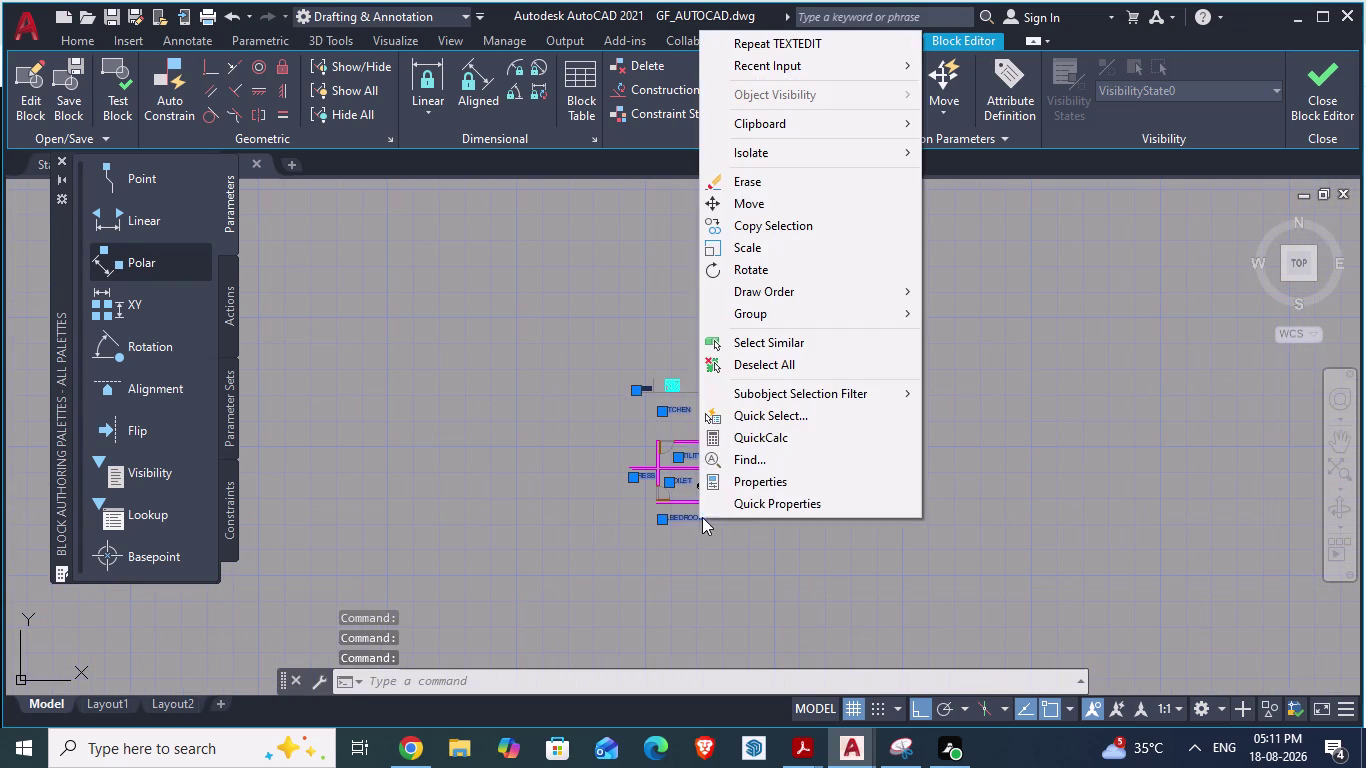
Change the six selected labels' colour to White in Properties, then close it and deselect.
click(741, 476)
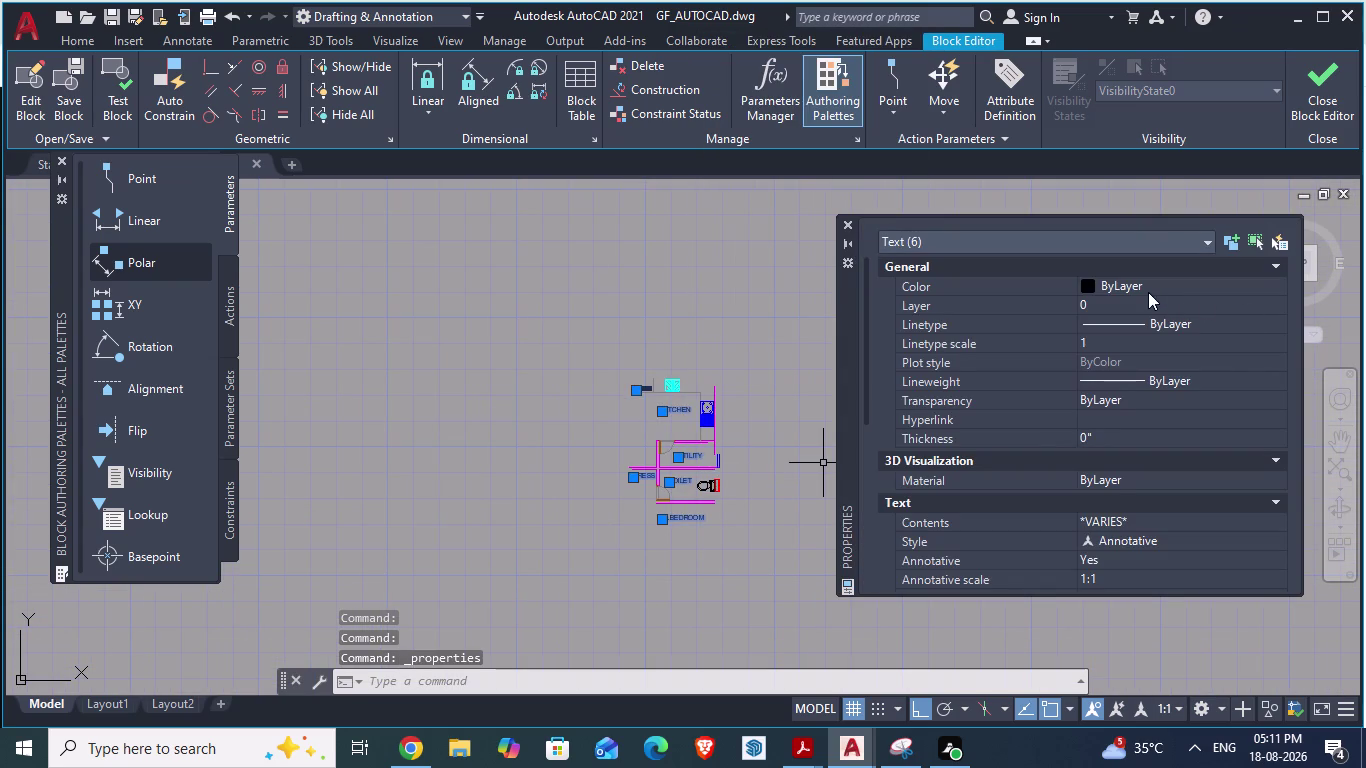
click(1094, 282)
click(1094, 281)
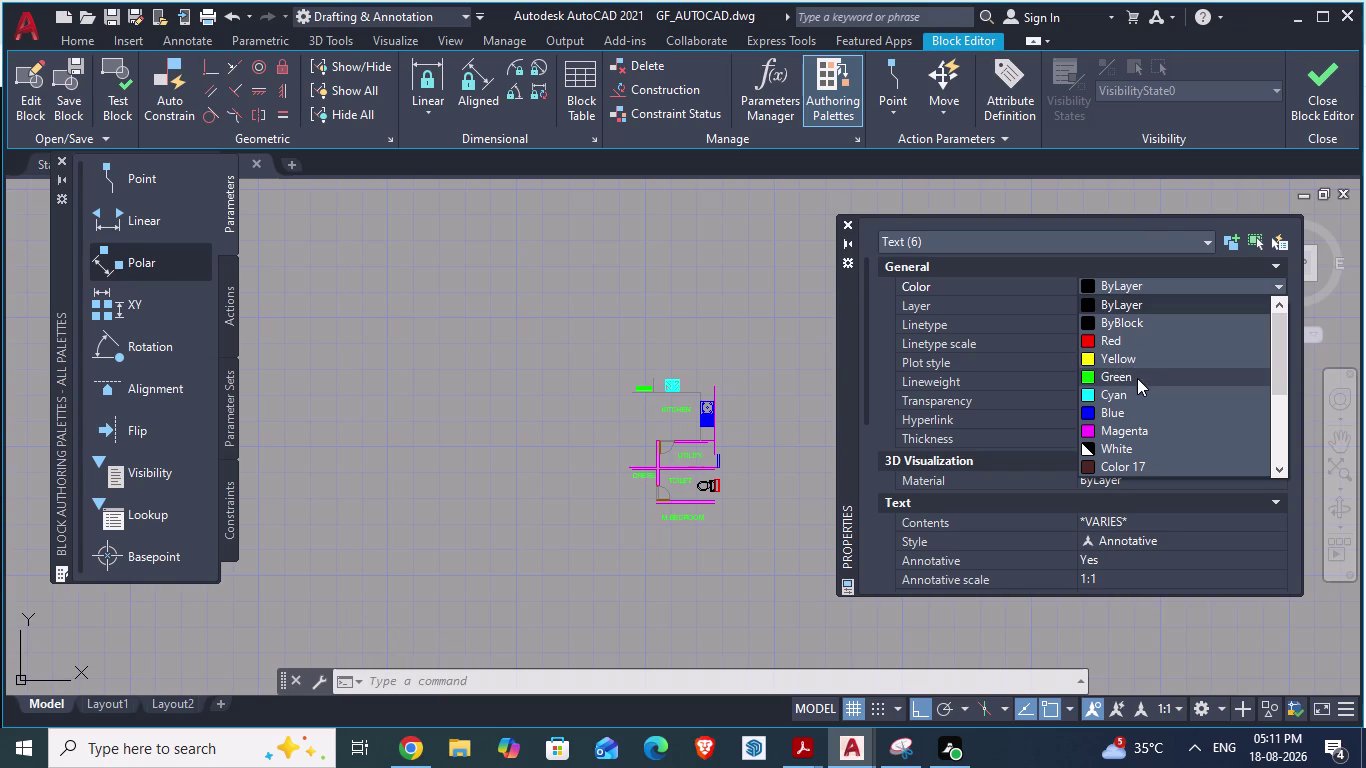
click(1120, 444)
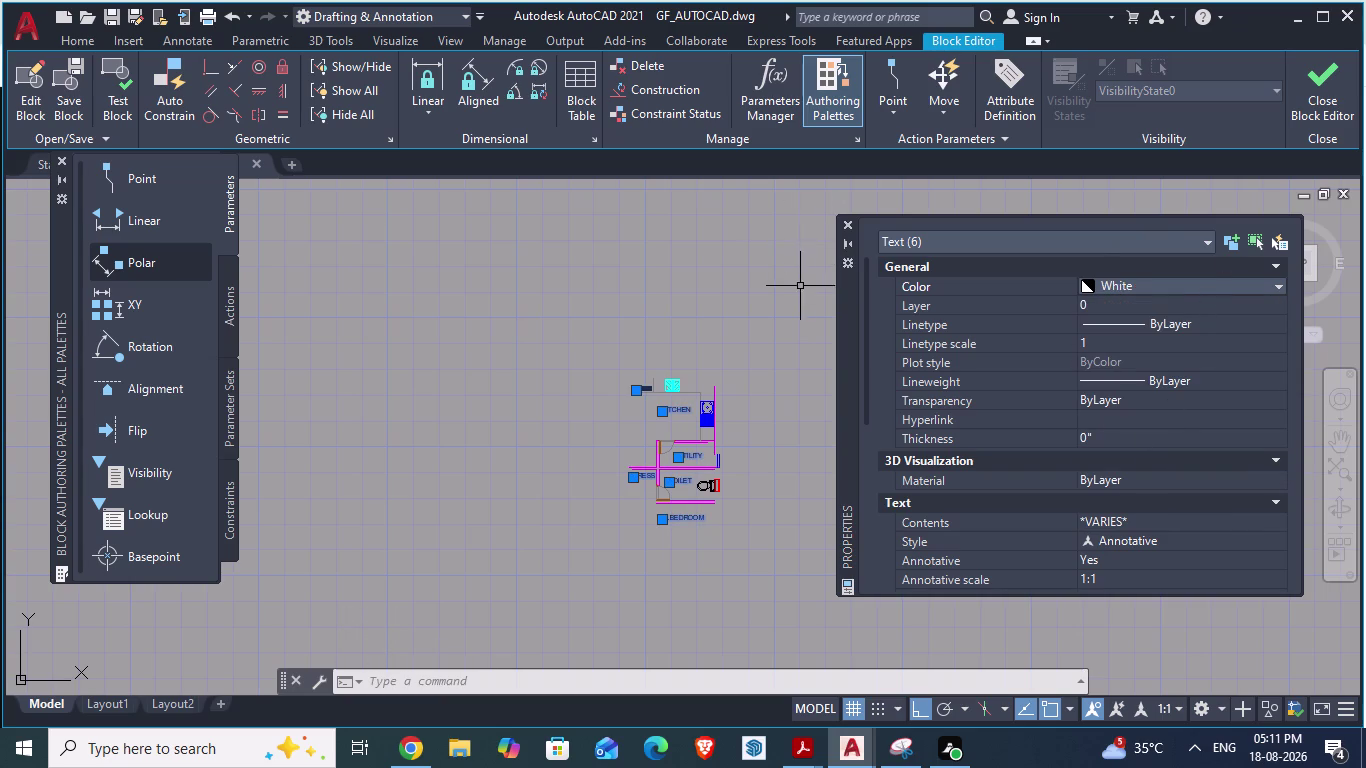
scroll(up, 3)
scroll(down, 3)
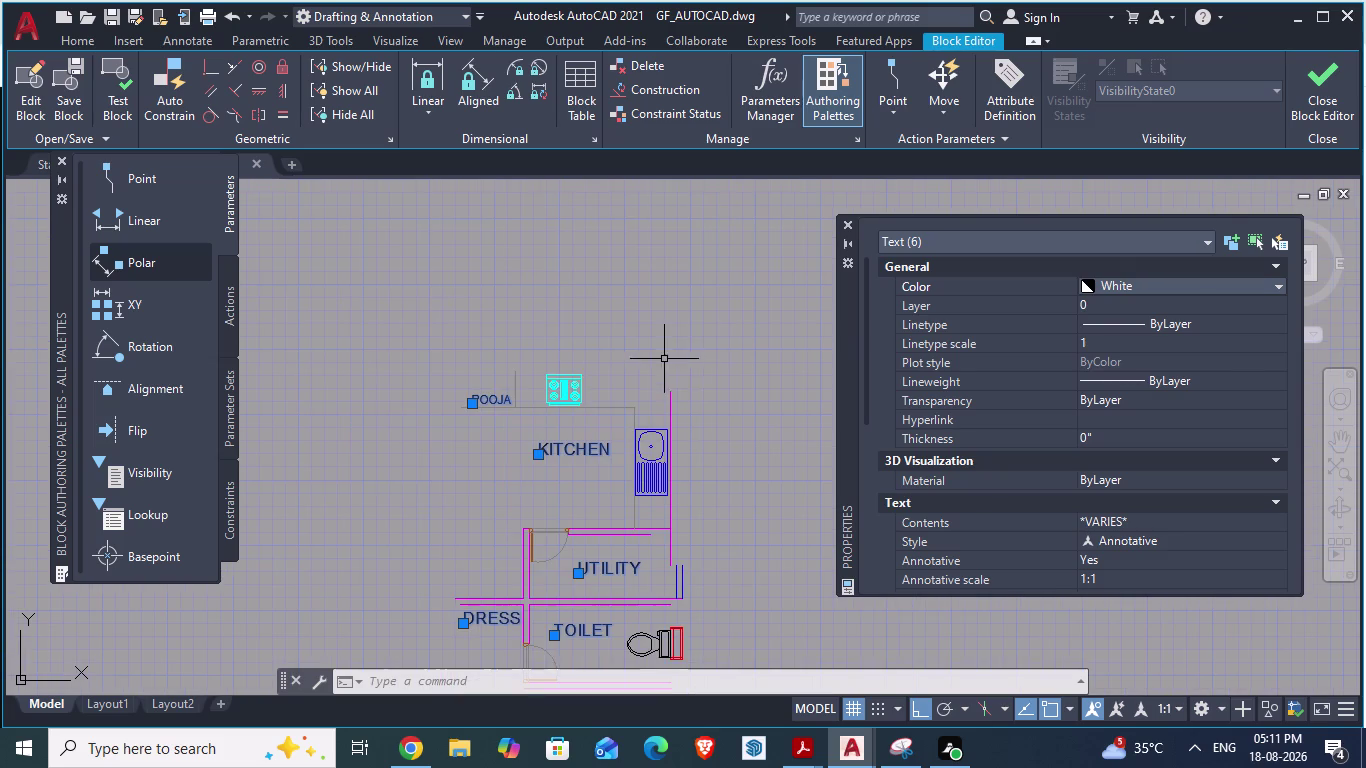
key(Return)
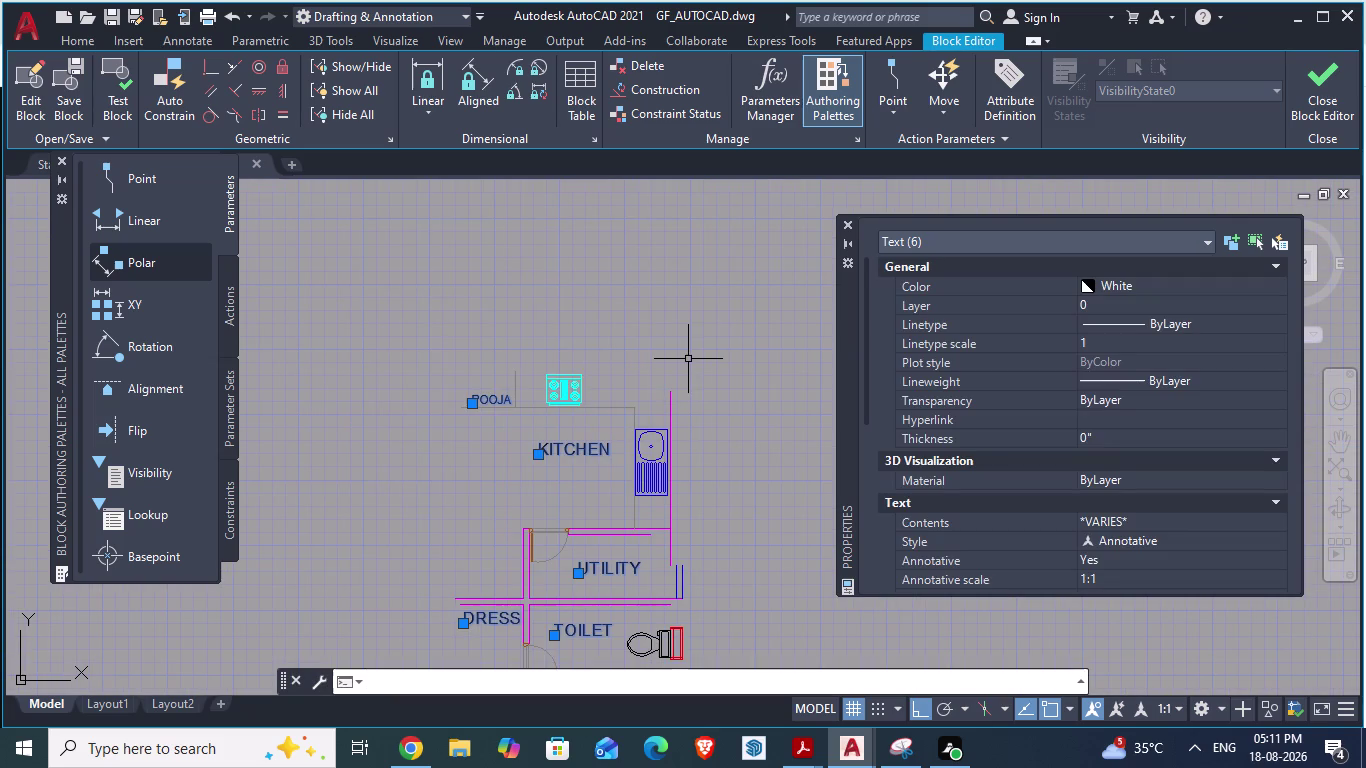
click(854, 227)
click(723, 281)
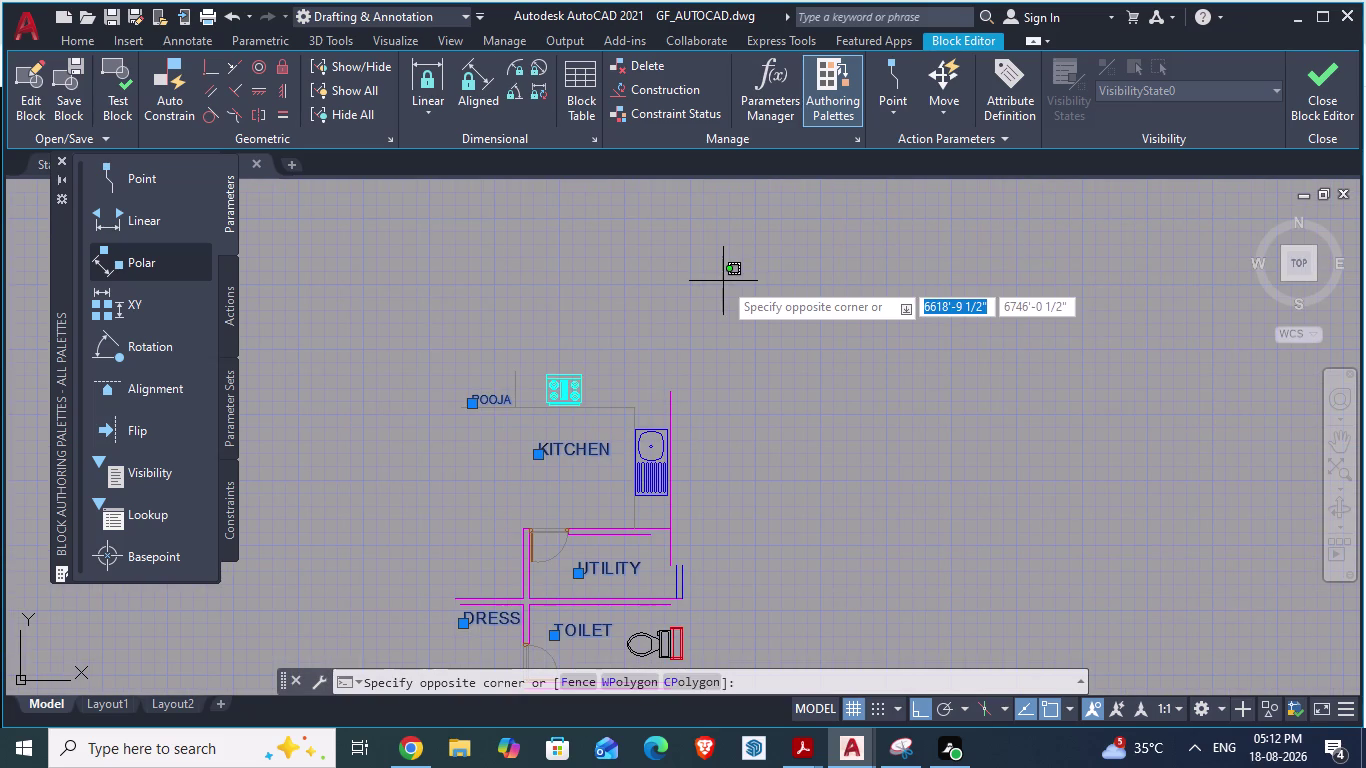
key(Escape)
key(Escape)
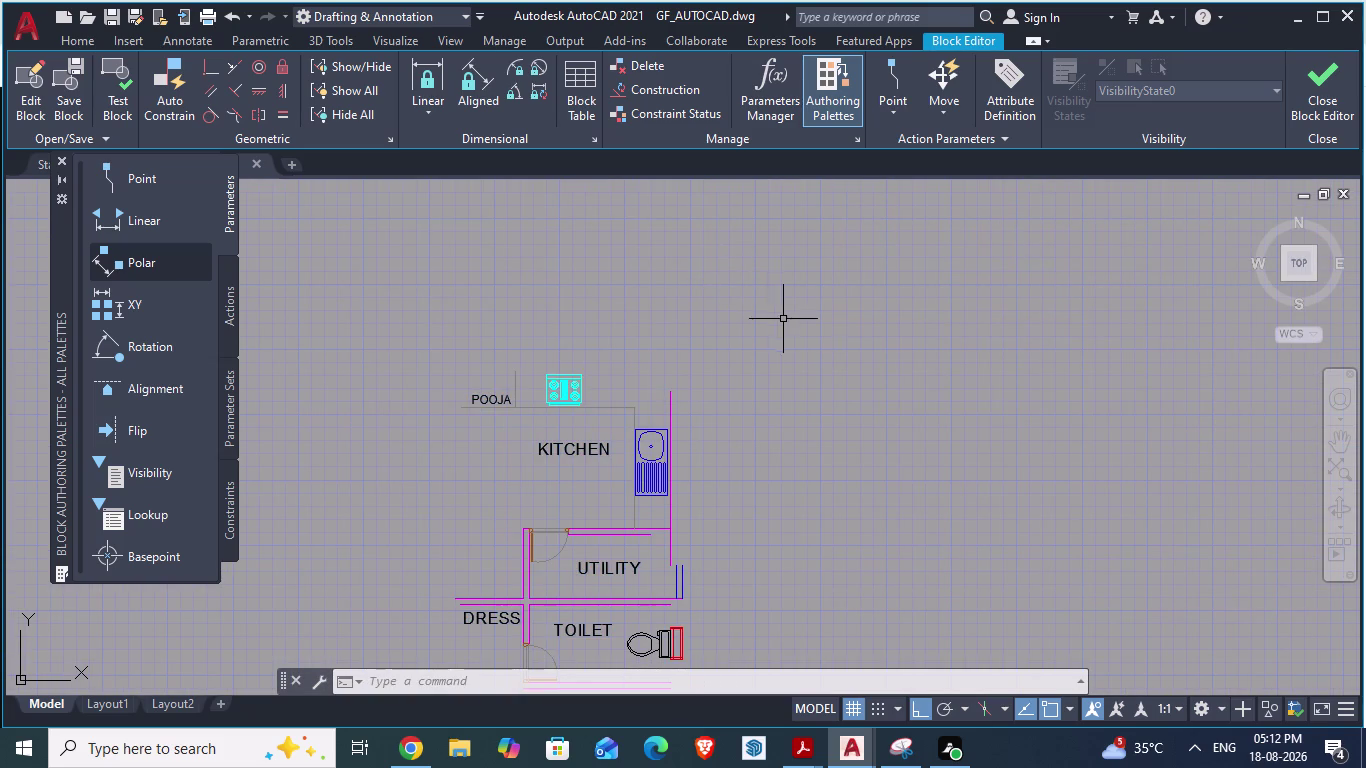
scroll(down, 3)
scroll(up, 3)
double_click(730, 399)
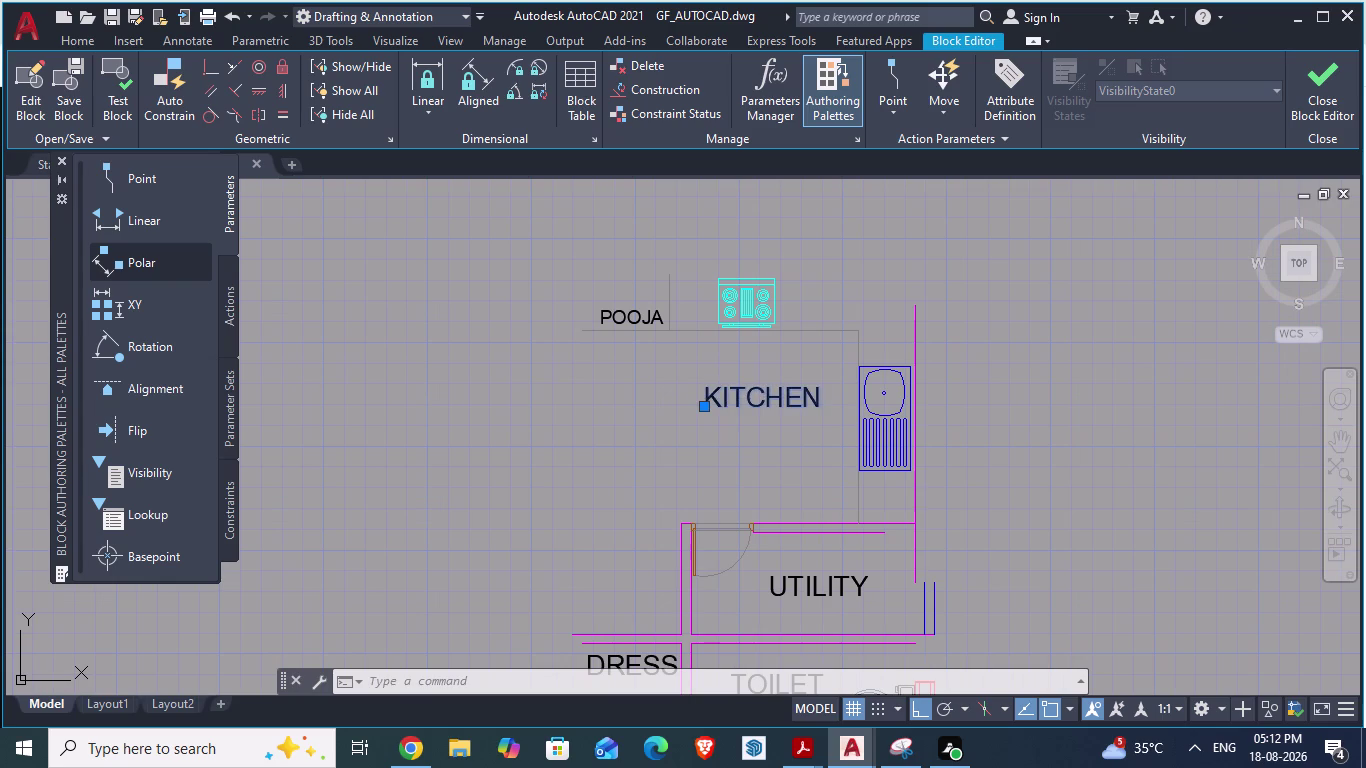
click(712, 401)
key(Escape)
click(704, 397)
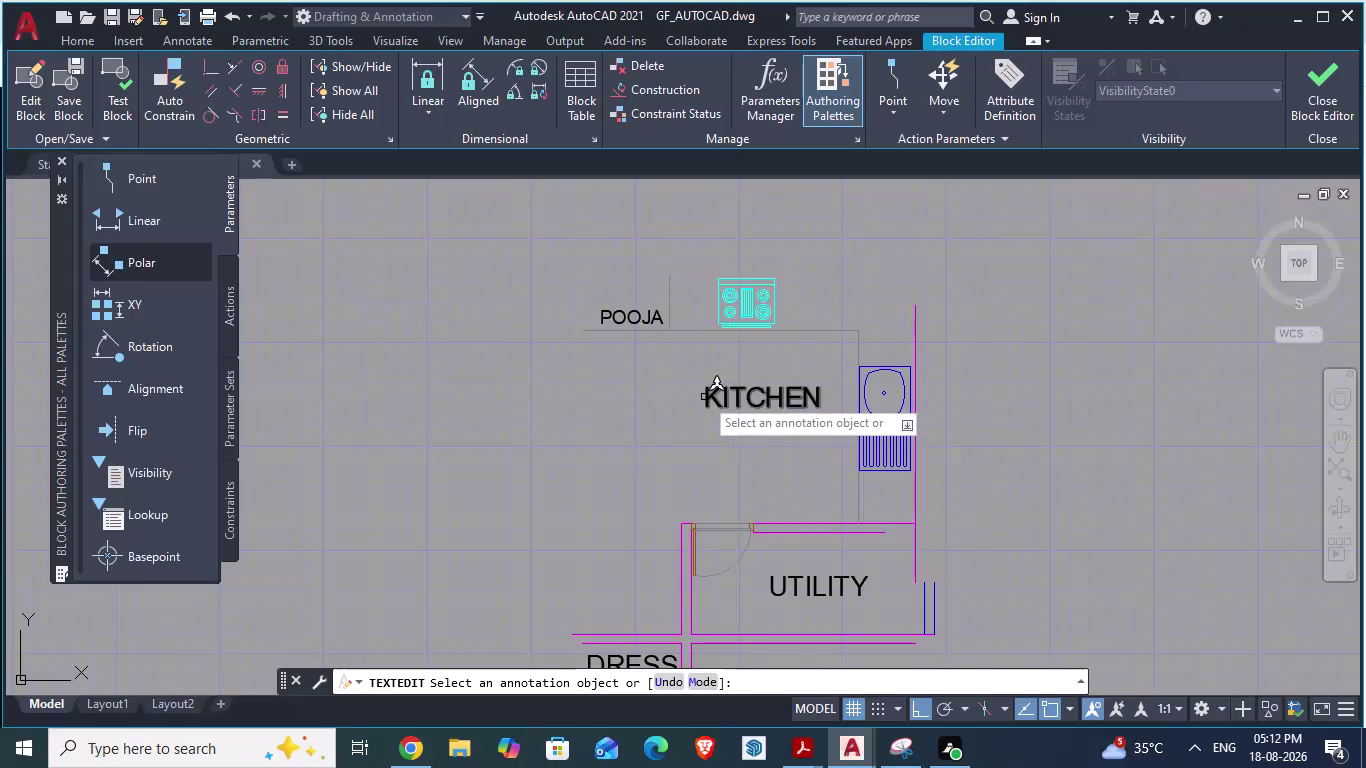
right_click(704, 397)
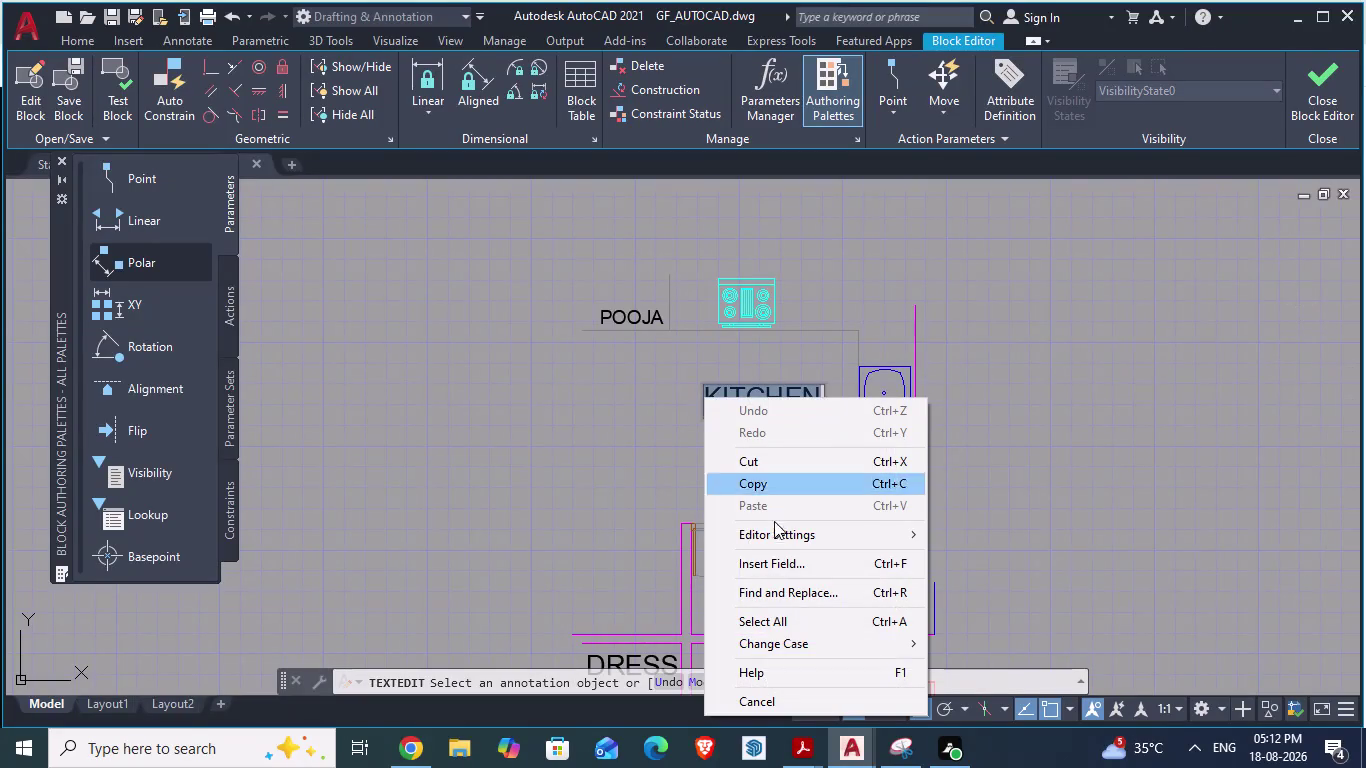
key(Escape)
key(Escape)
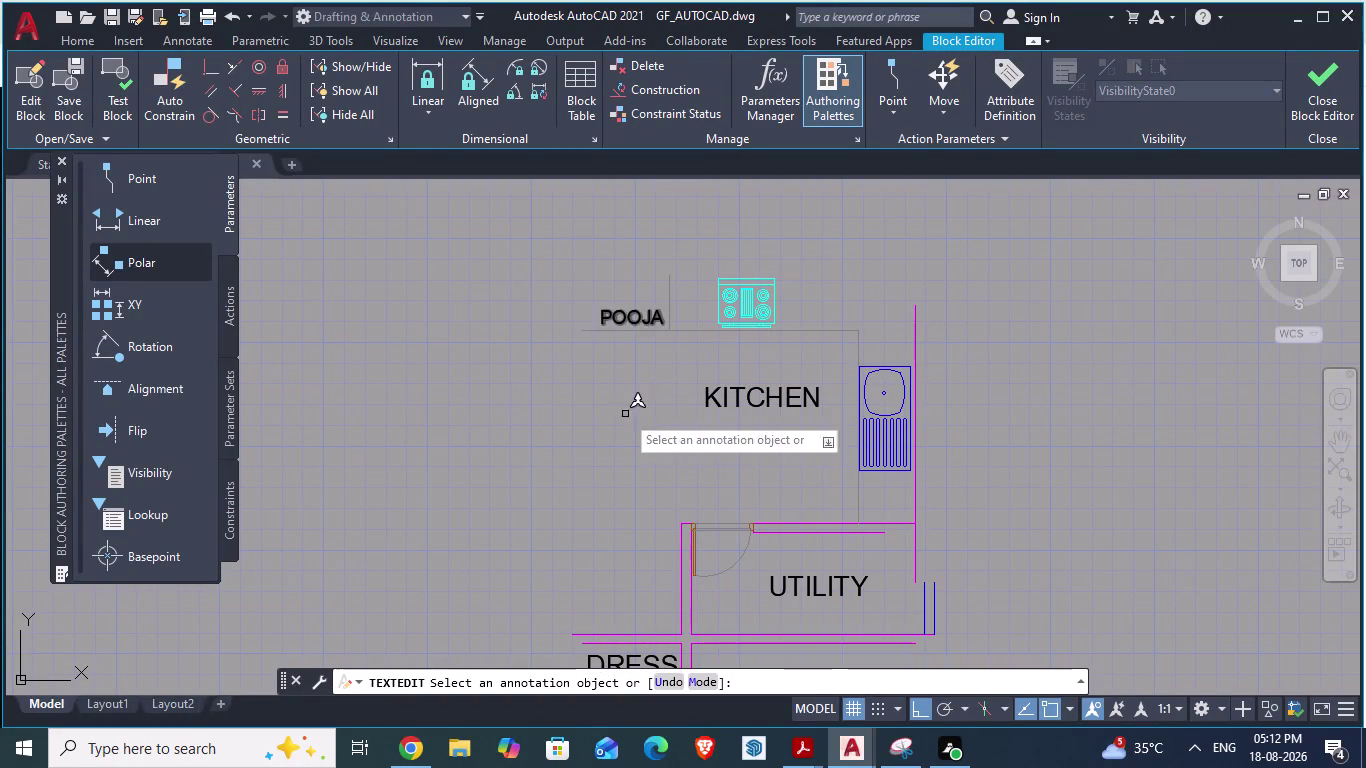
key(Escape)
key(Escape)
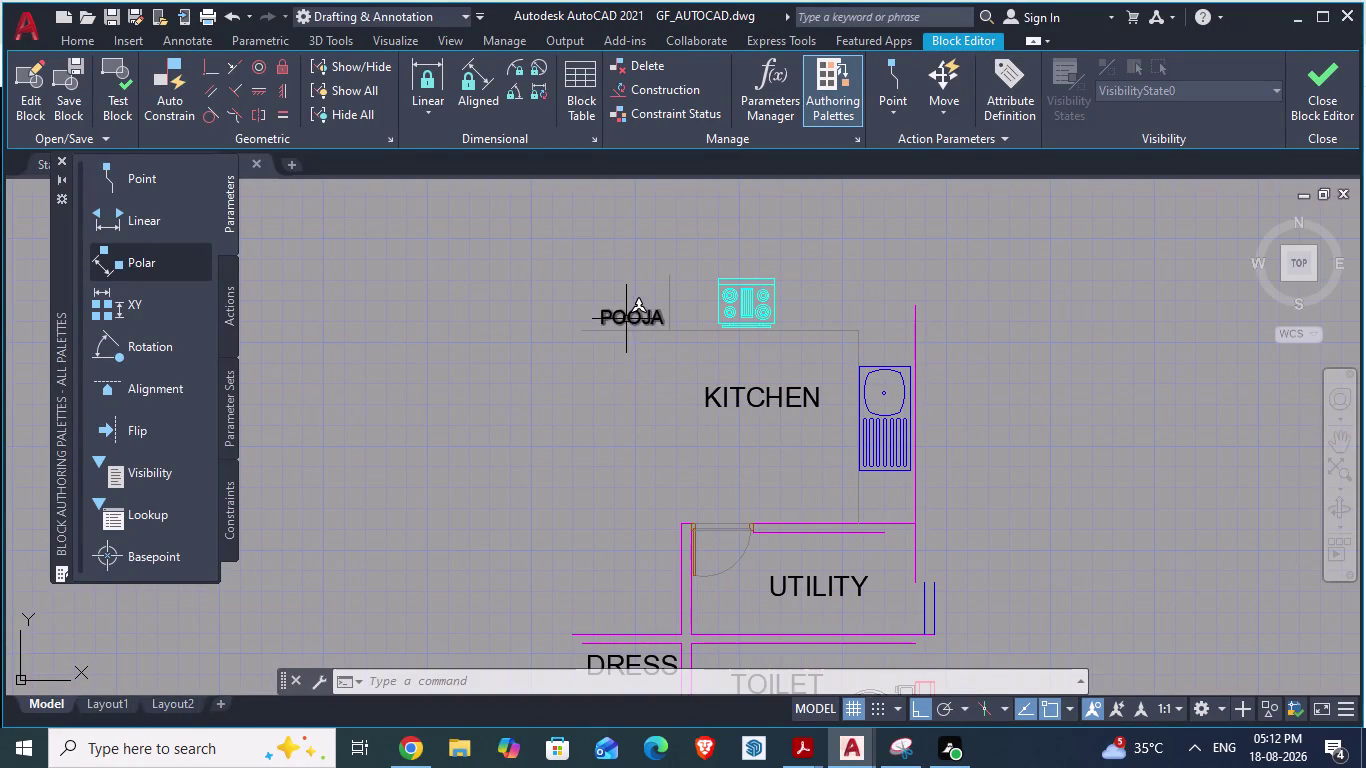
click(722, 304)
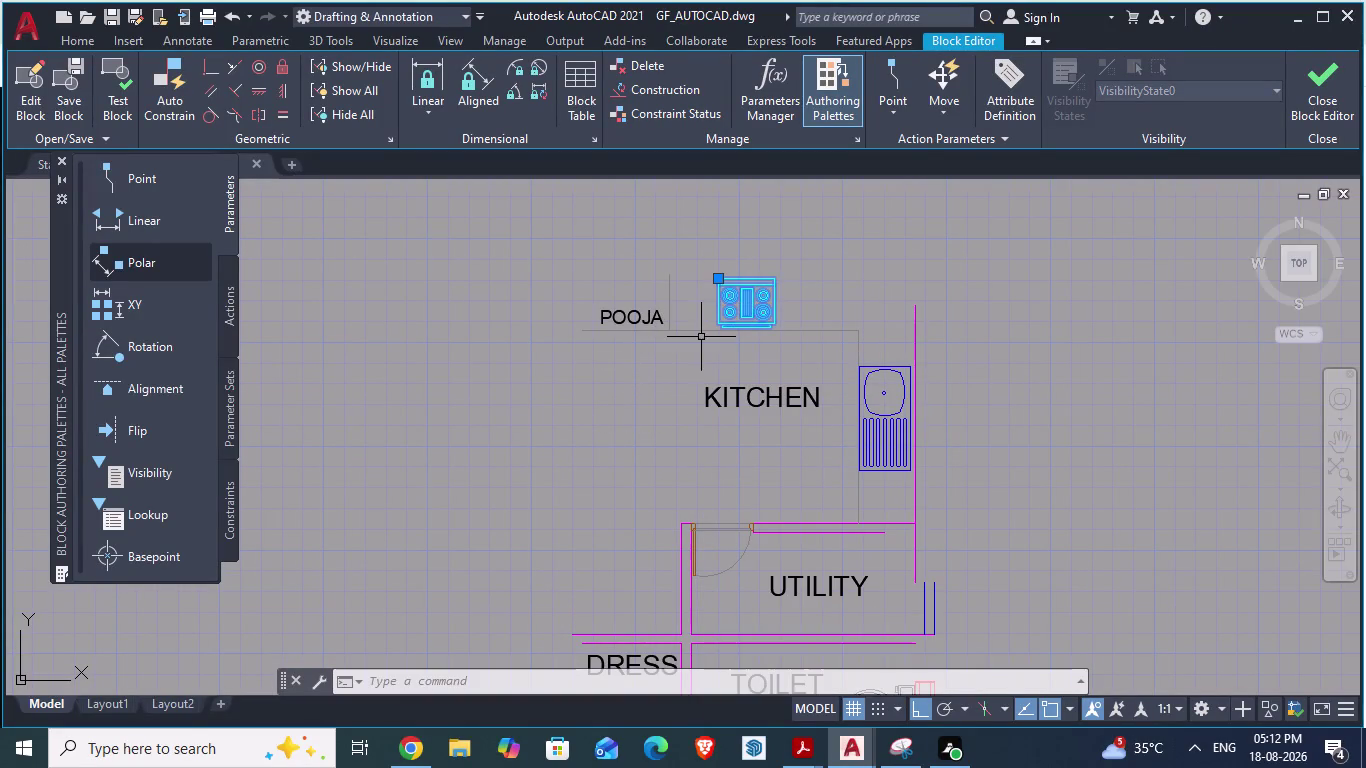
key(Escape)
key(Escape)
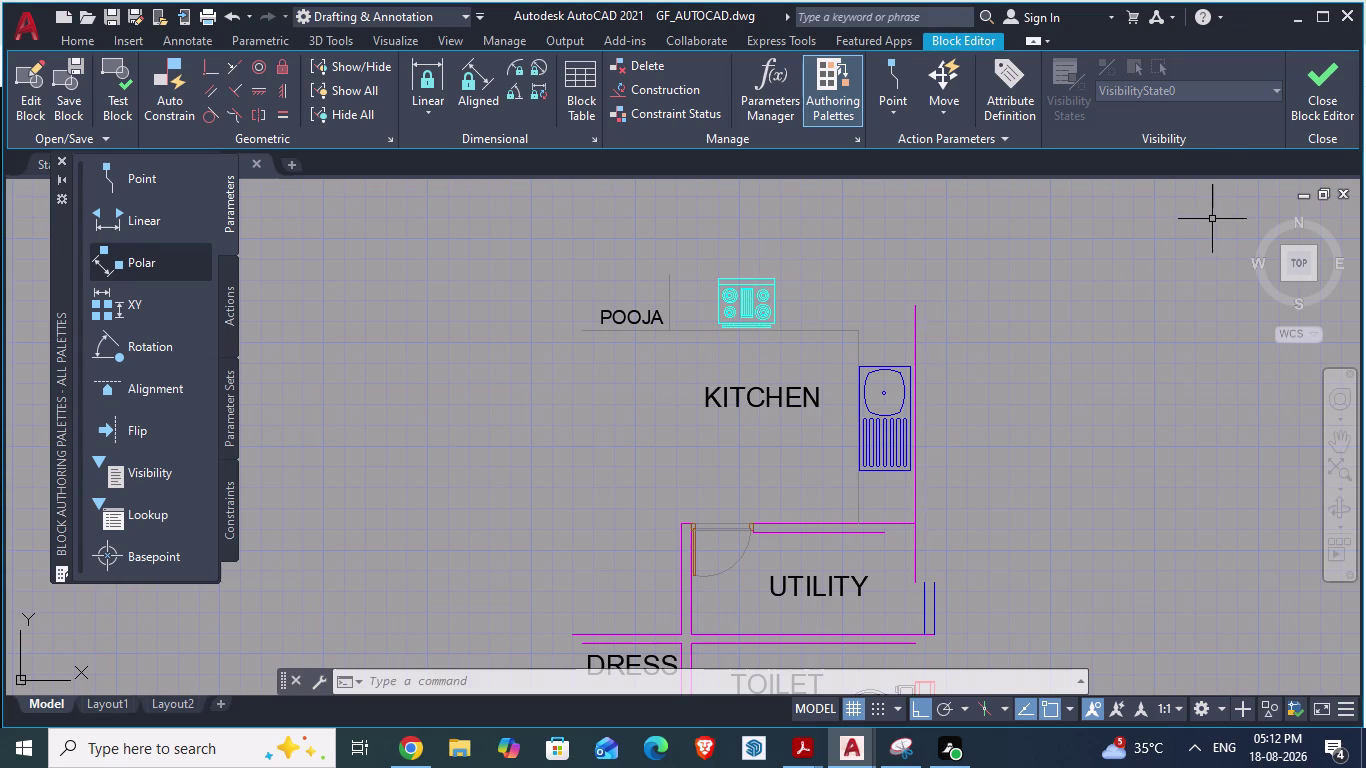
key(Escape)
click(1338, 64)
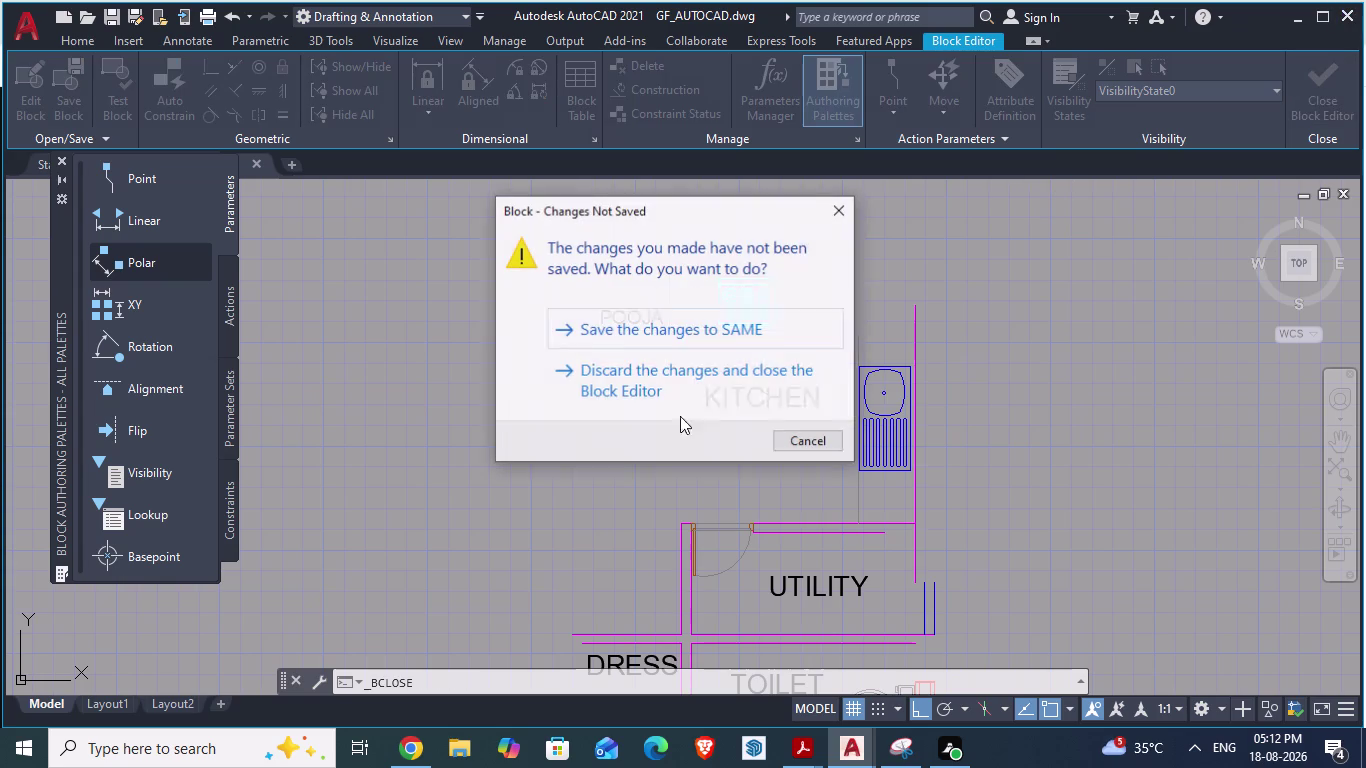
Save the label changes to block SAME when leaving the Block Editor.
click(671, 377)
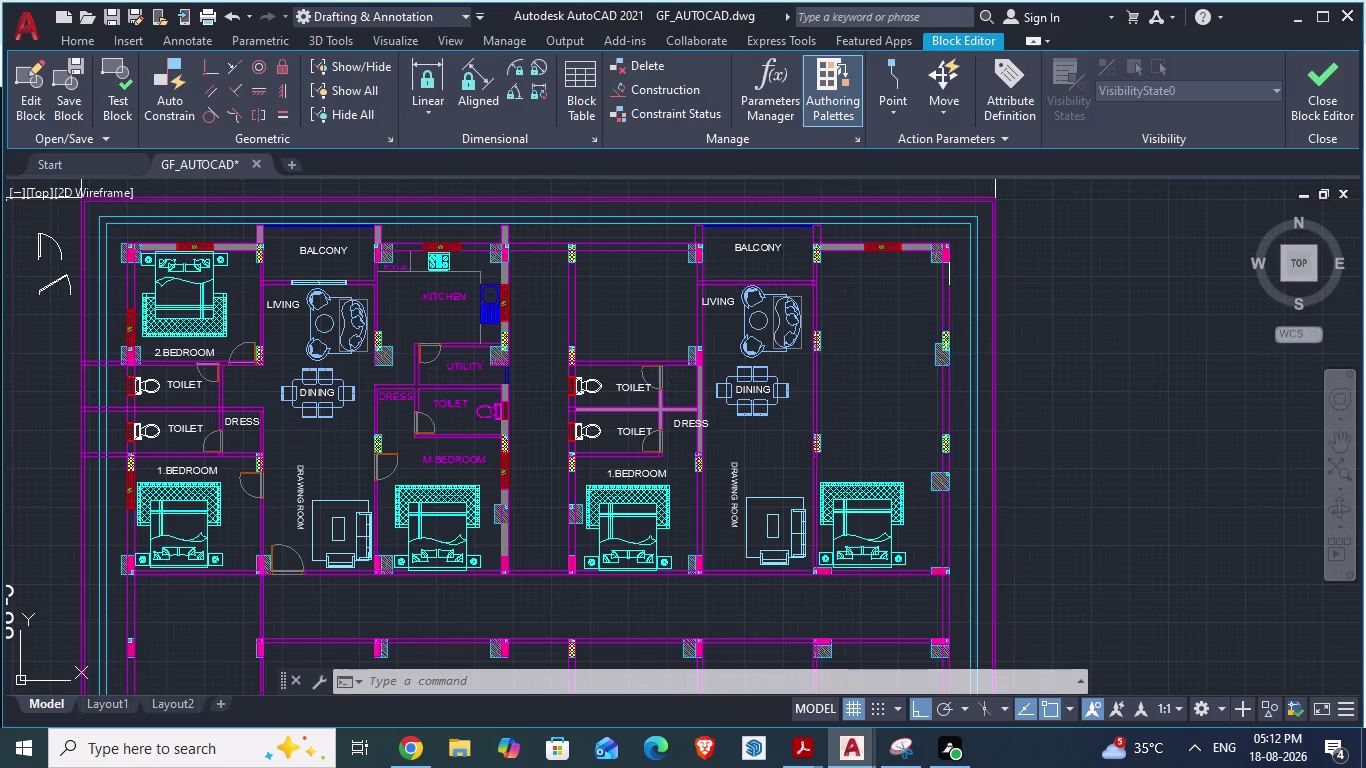
scroll(down, 3)
scroll(up, 3)
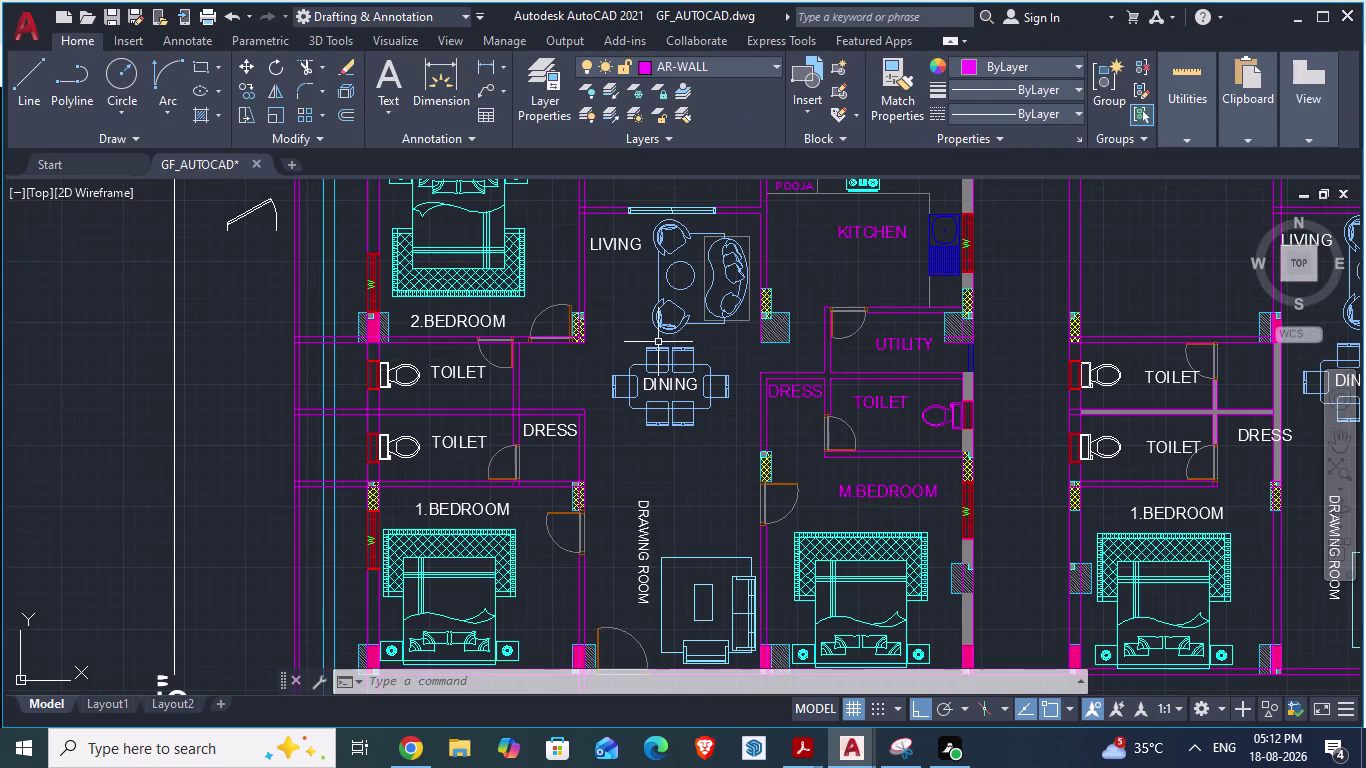
scroll(down, 3)
scroll(down, 3)
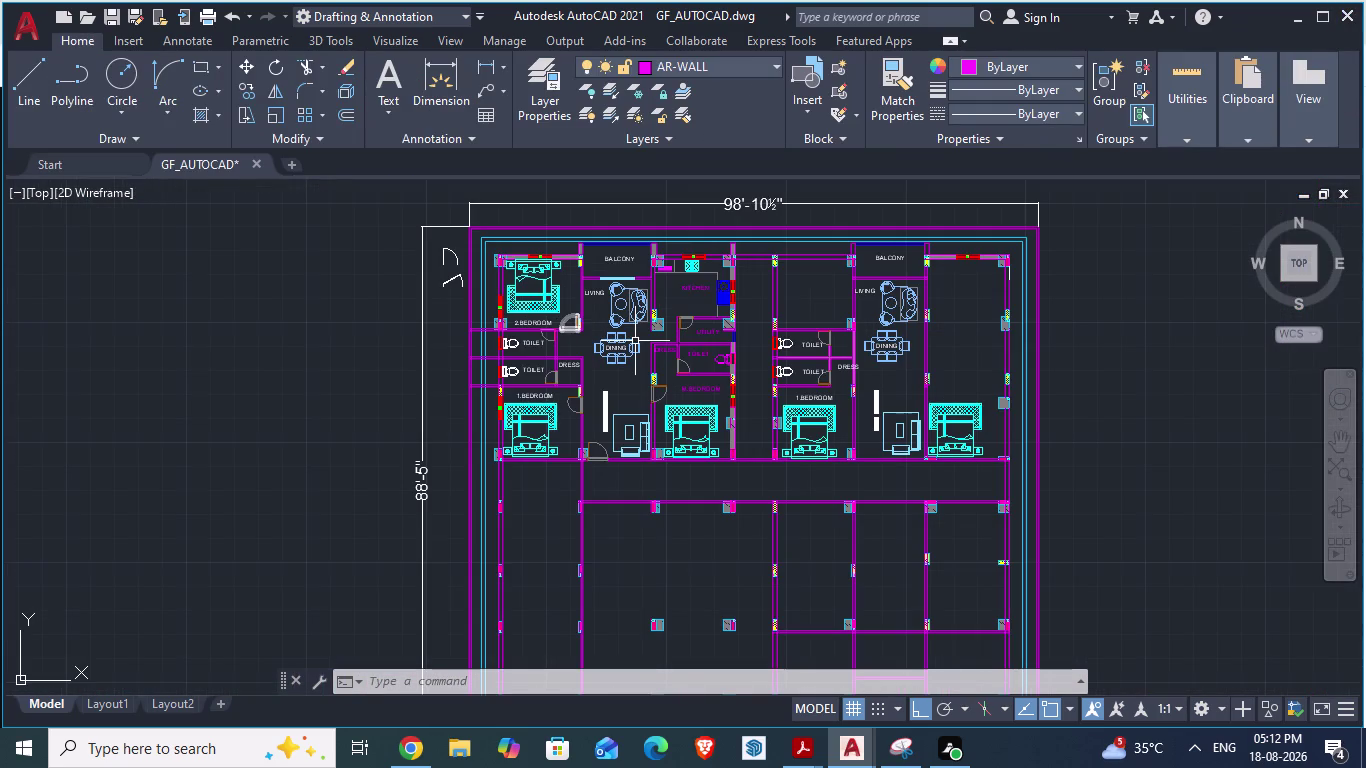
scroll(up, 3)
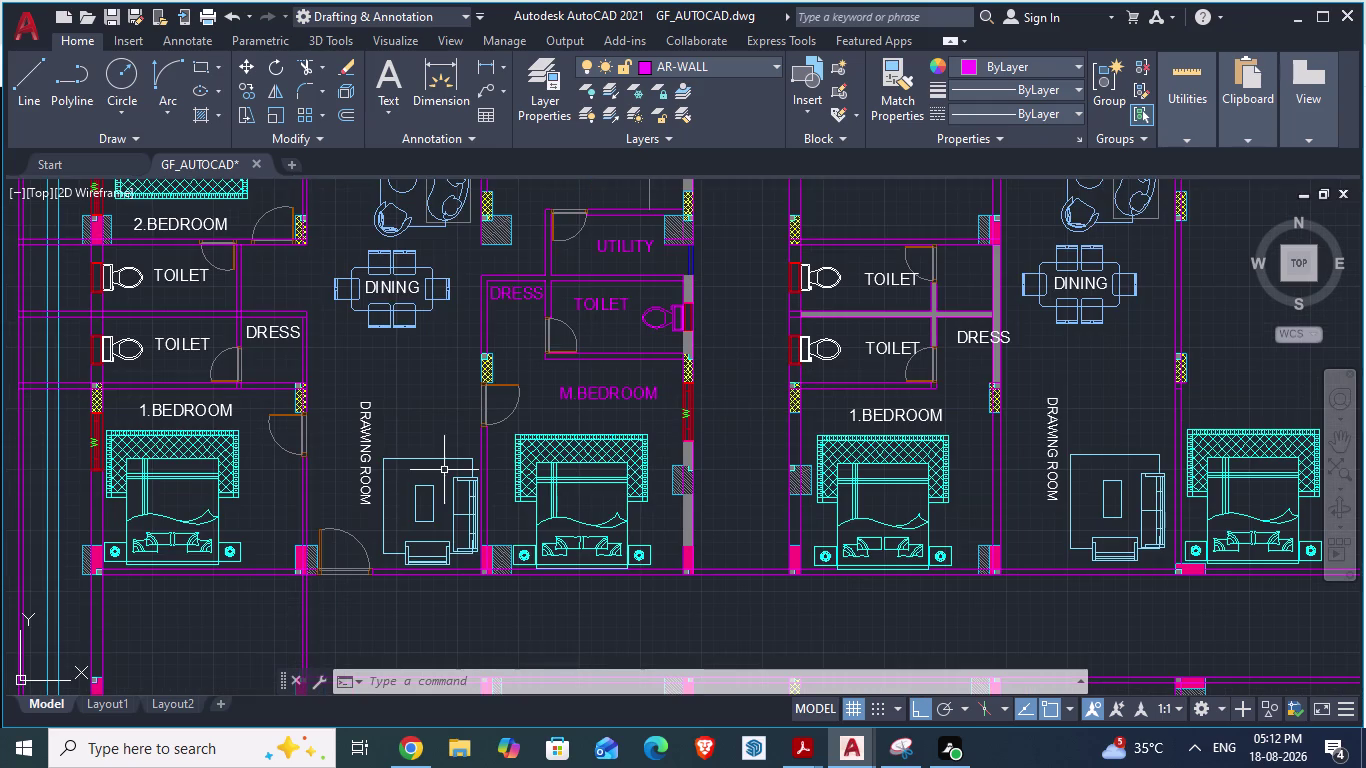
Open the six-chair dining table block in the Block Editor.
click(413, 313)
right_click(413, 313)
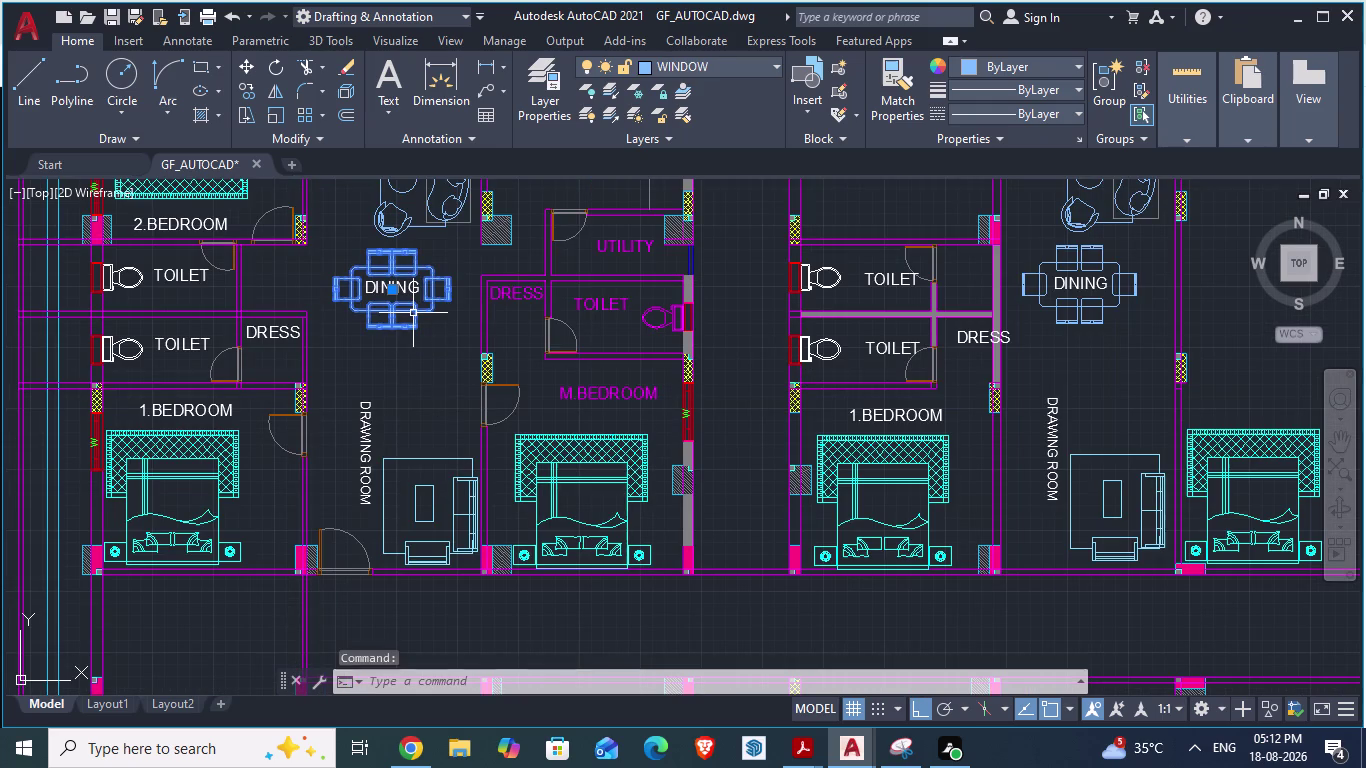
click(496, 228)
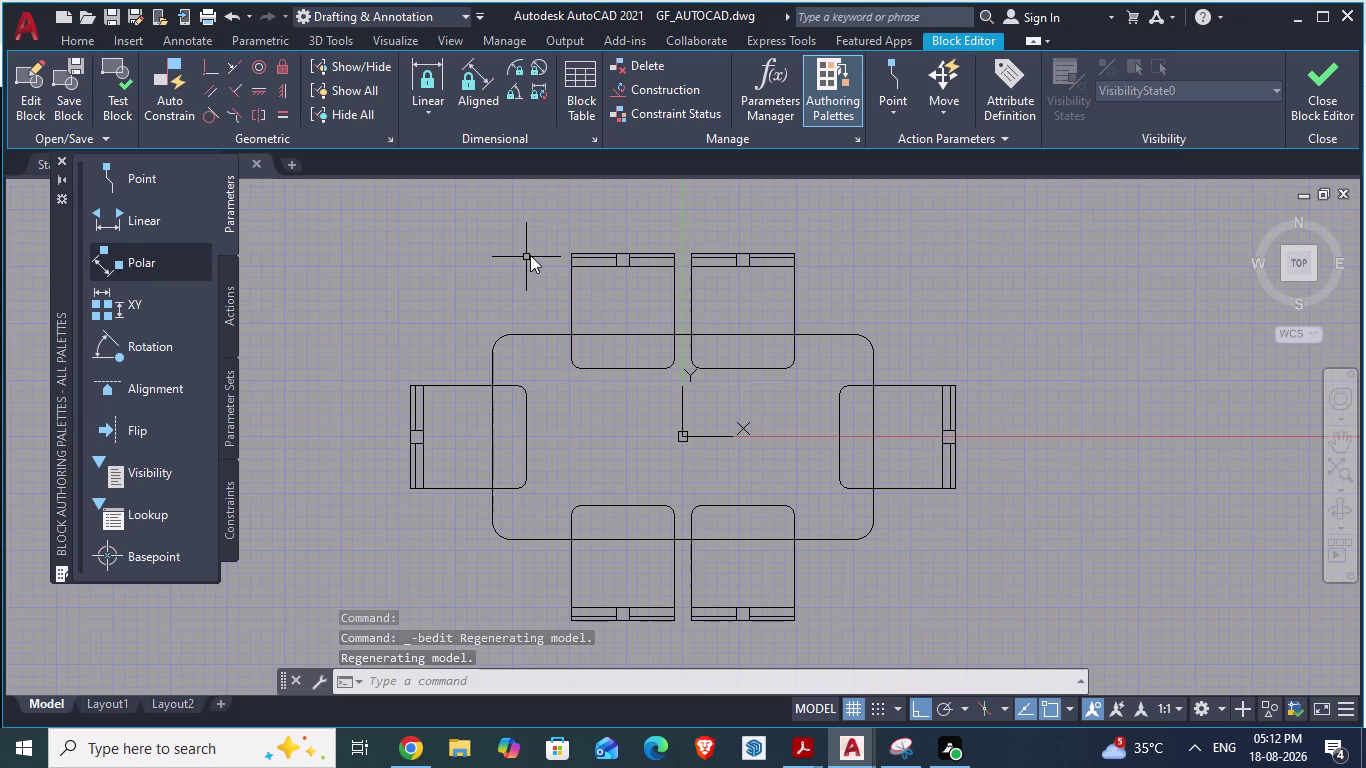
Inspect a chair outline's properties in the dining table block, then dismiss the palette.
click(76, 47)
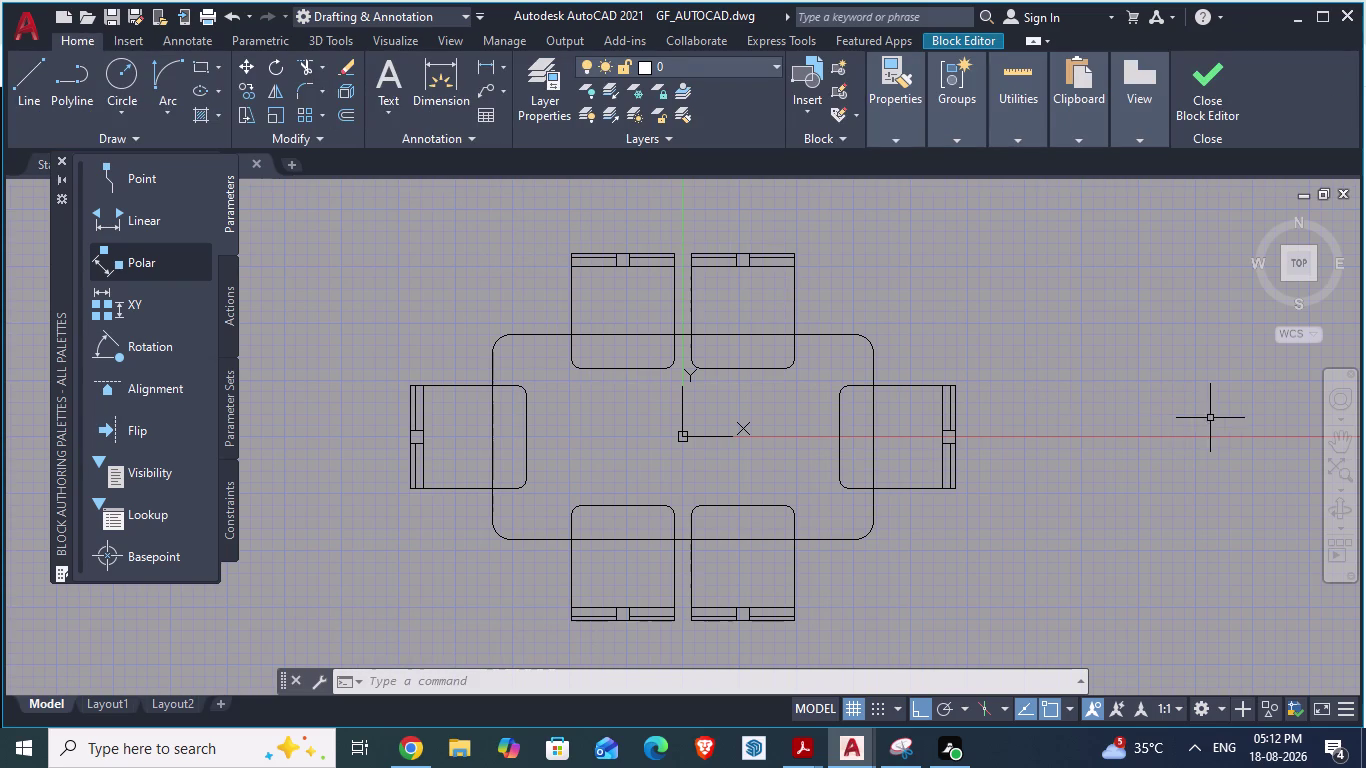
click(572, 325)
right_click(572, 325)
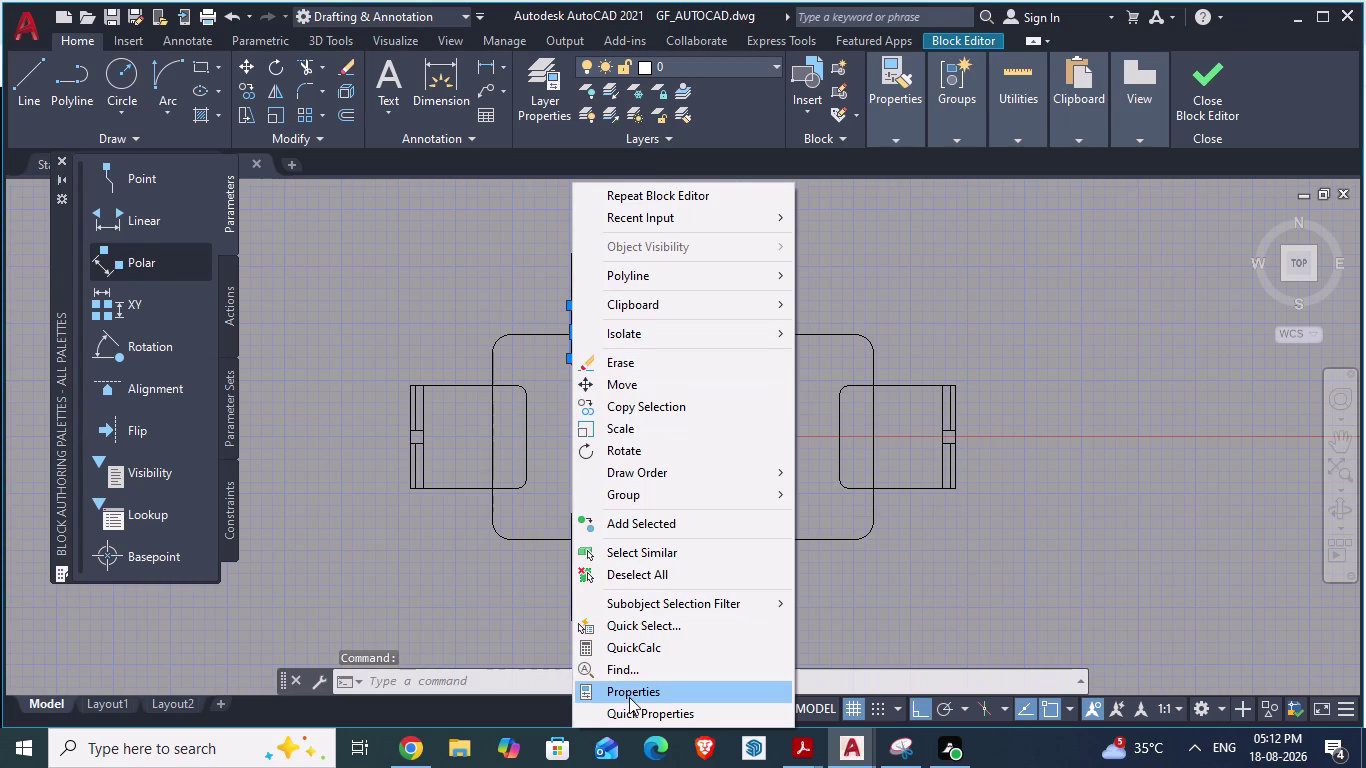
click(629, 694)
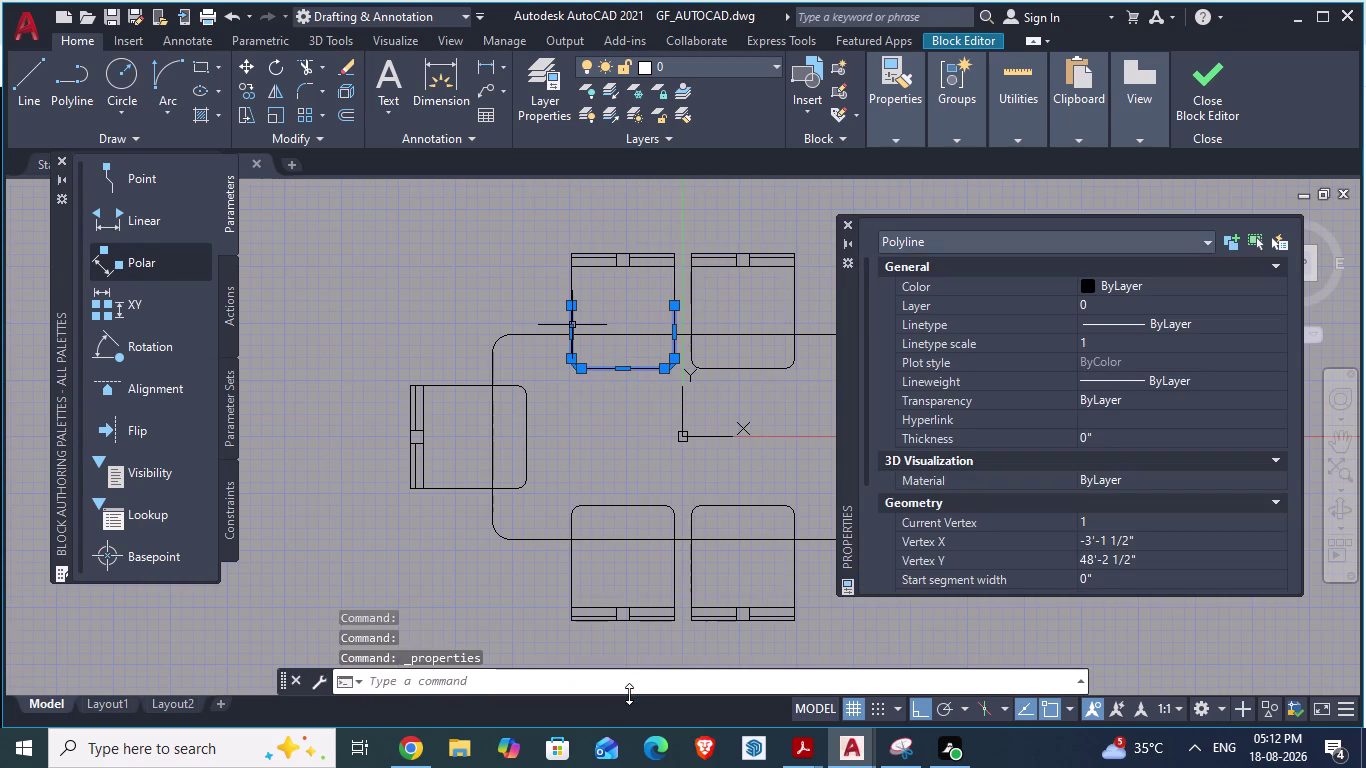
scroll(down, 3)
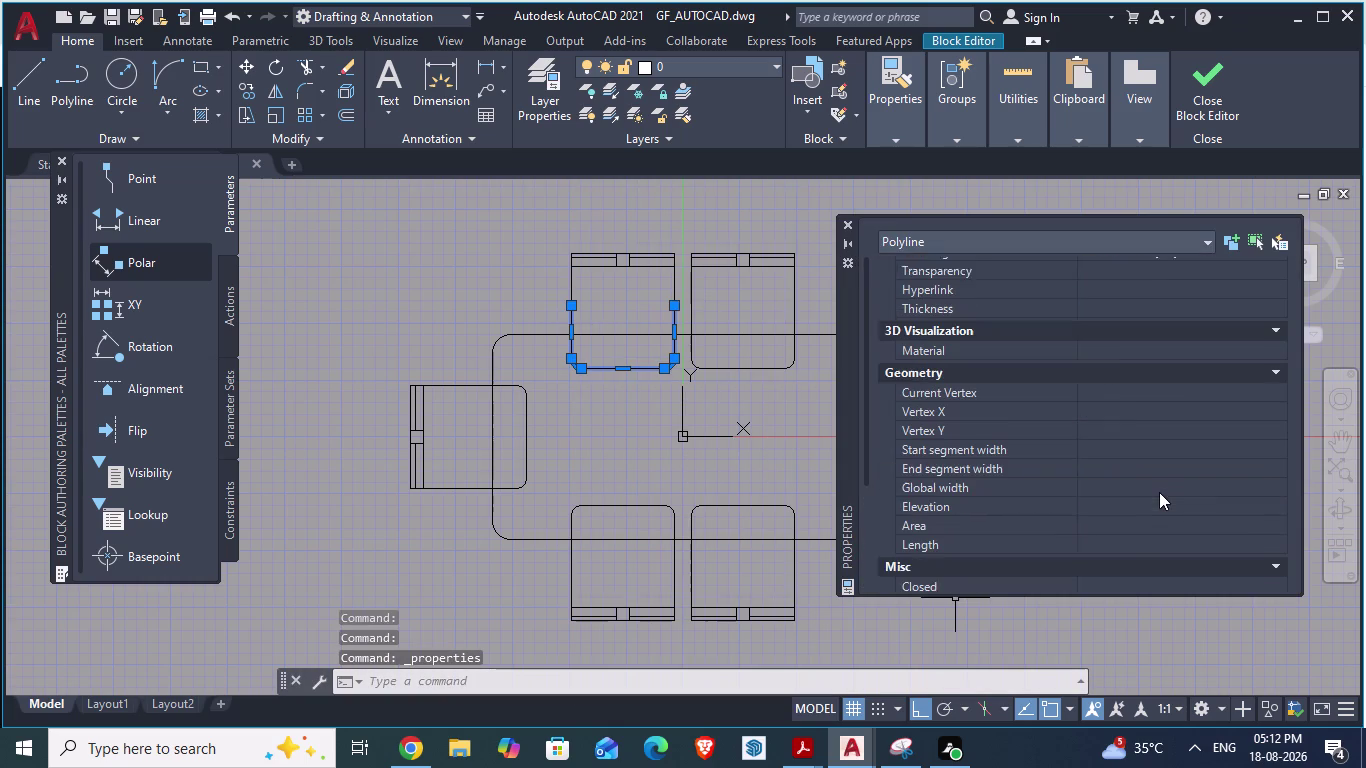
scroll(down, 3)
scroll(down, 3)
scroll(down, 3)
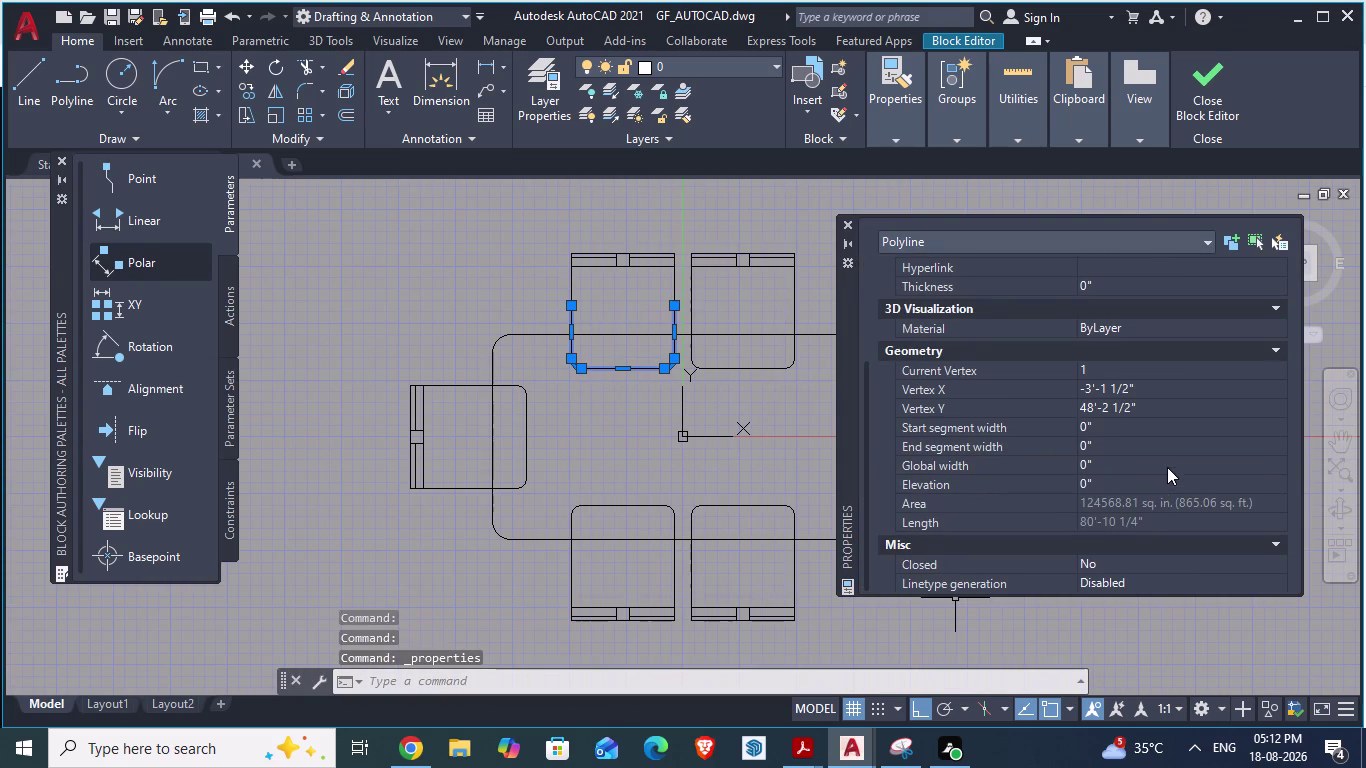
click(848, 225)
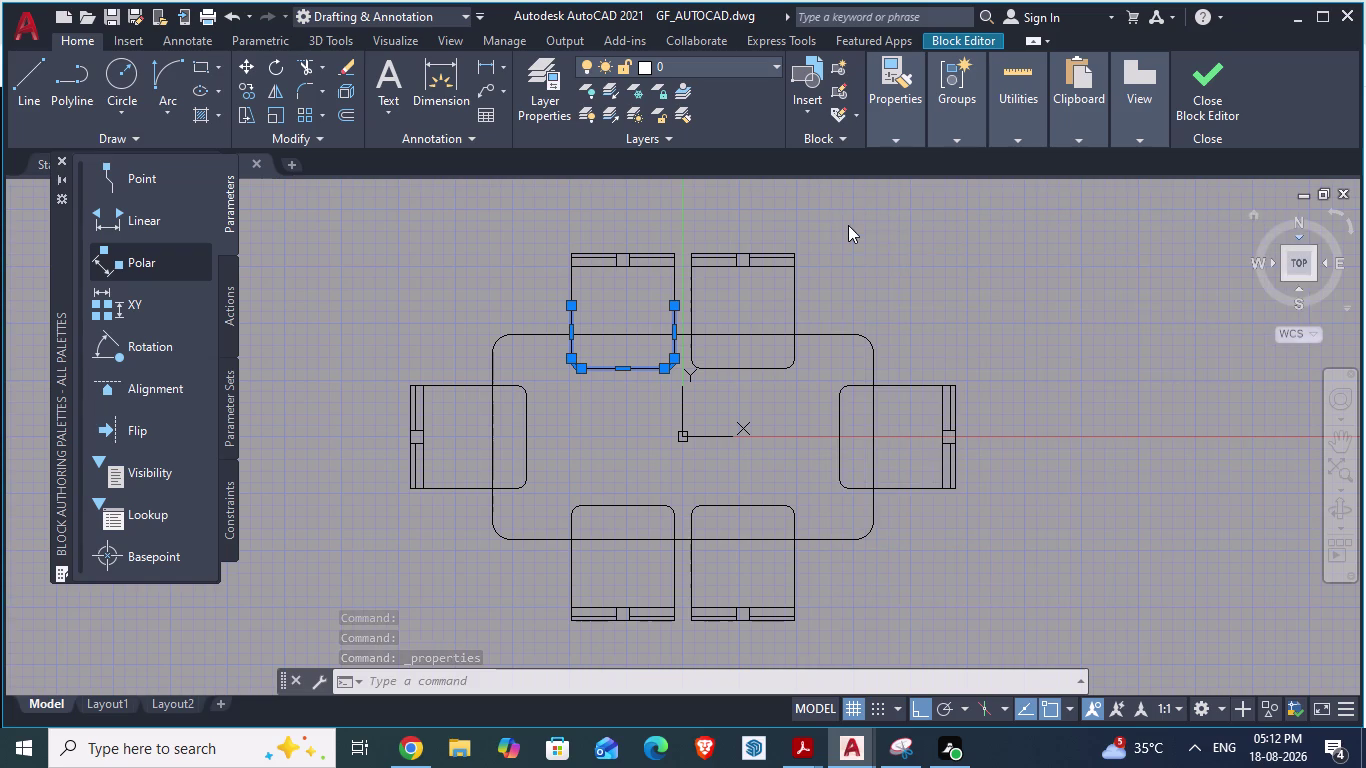
Clear the chair selection and close the Block Editor back to the plan.
click(974, 278)
key(Escape)
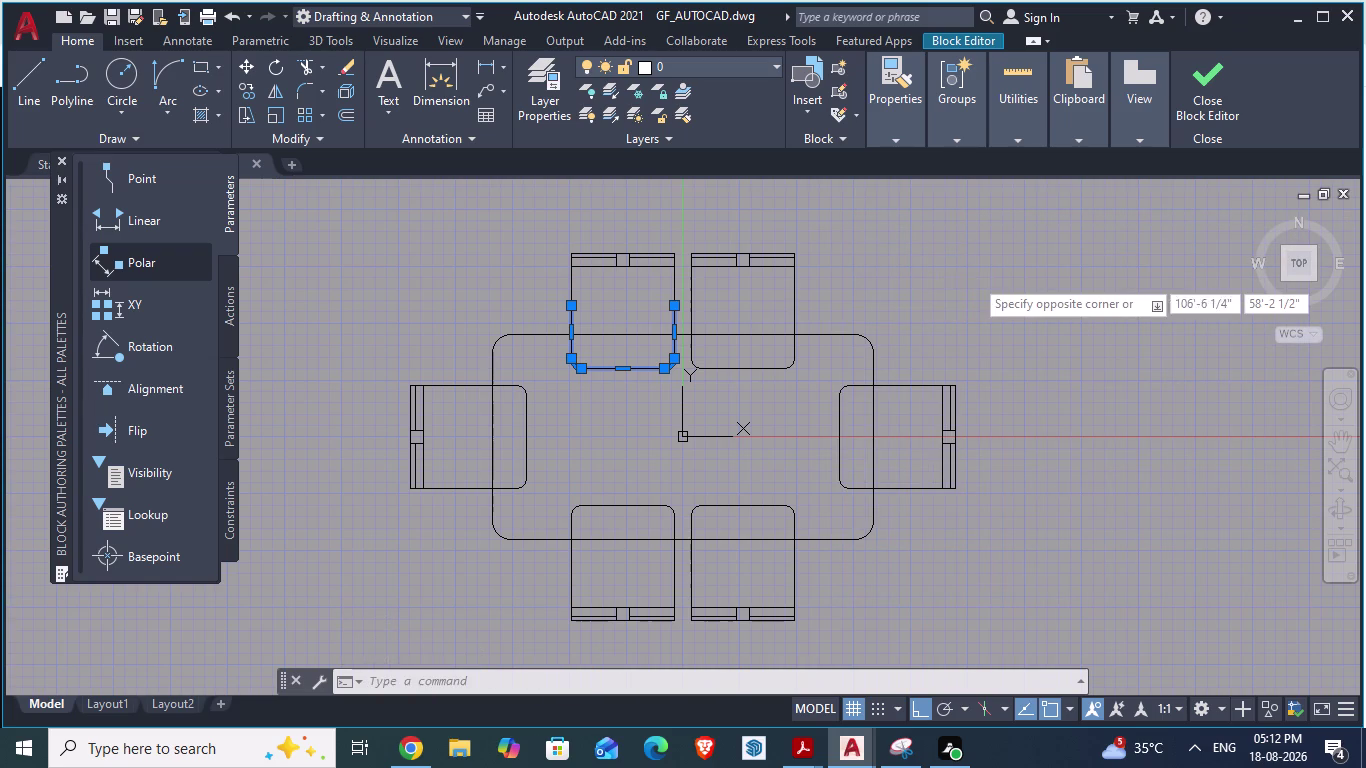
key(Escape)
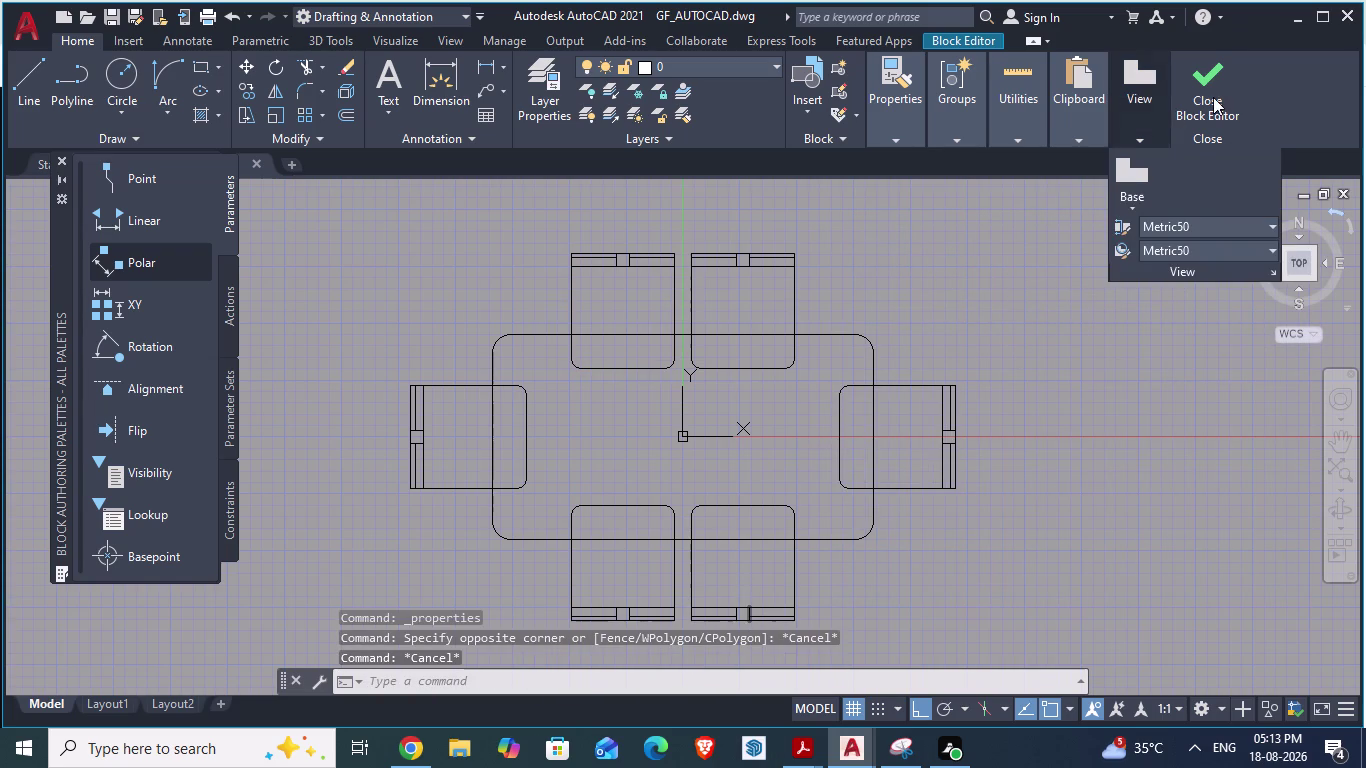
click(1213, 97)
scroll(down, 3)
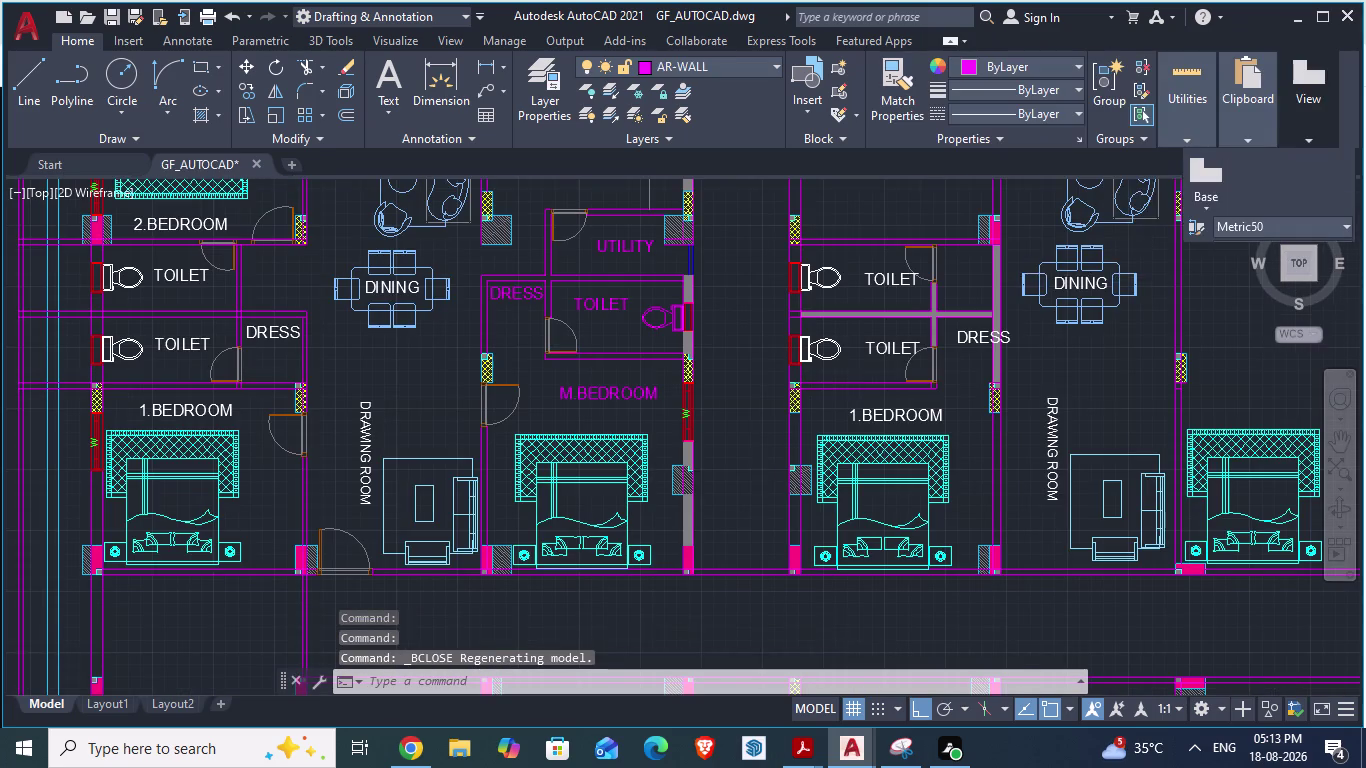
Open the kitchen, utility and toilet block SAME in the Block Editor.
click(661, 332)
right_click(661, 332)
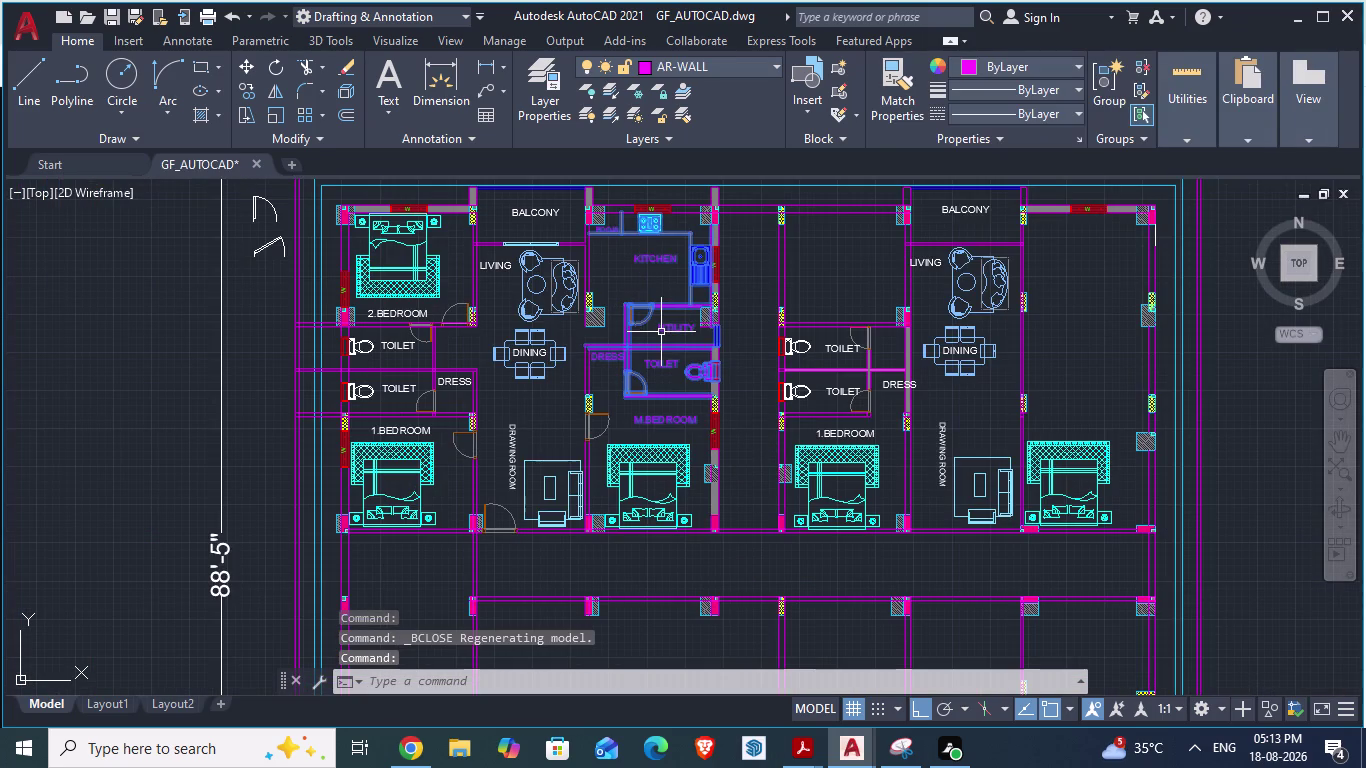
click(736, 230)
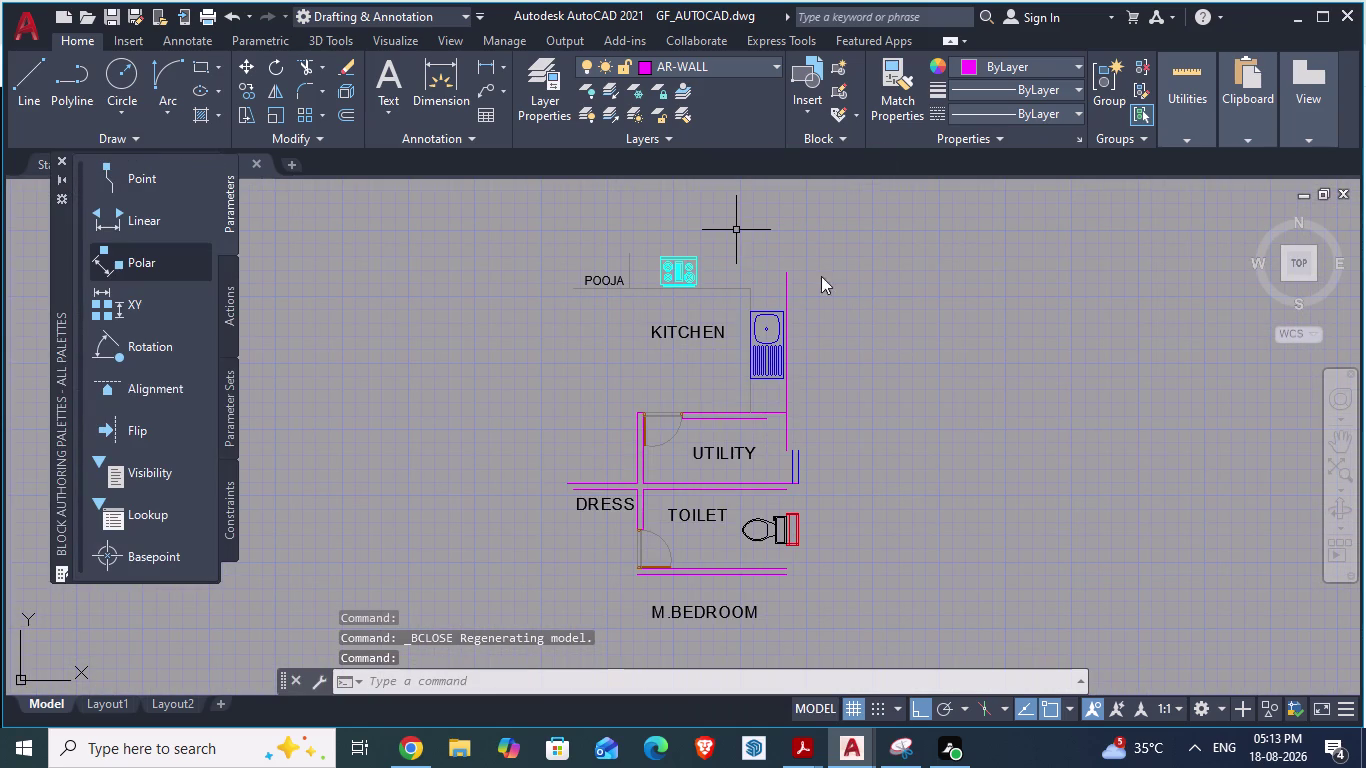
scroll(down, 3)
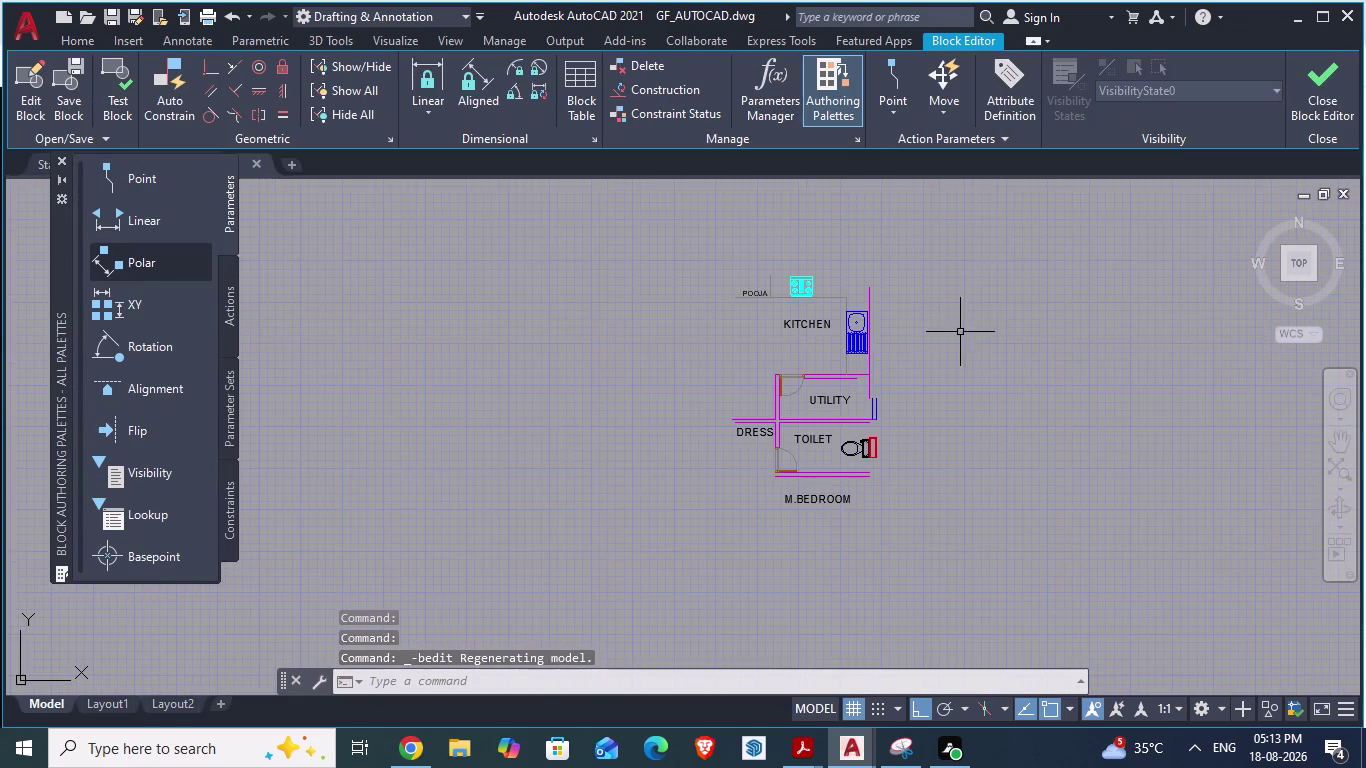
scroll(up, 3)
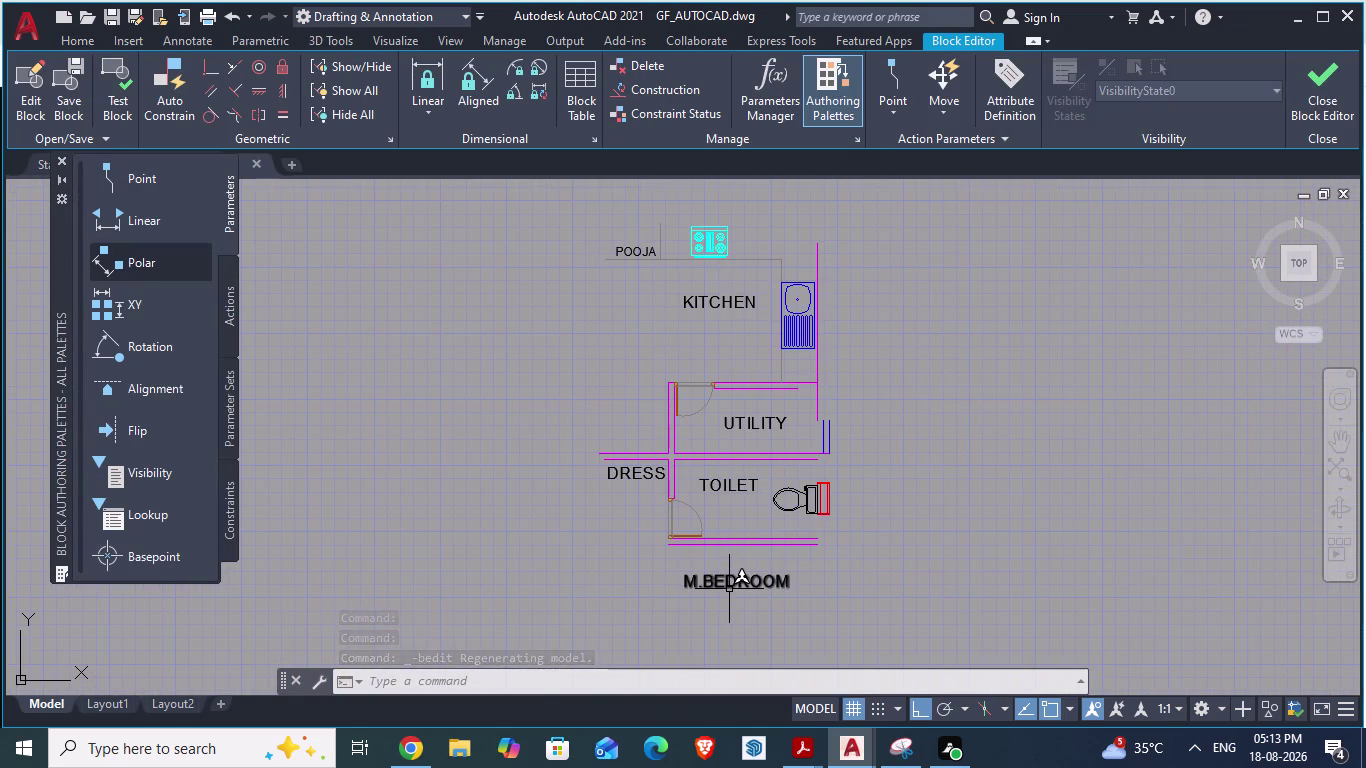
Show the M.BEDROOM label's properties.
click(729, 589)
right_click(729, 589)
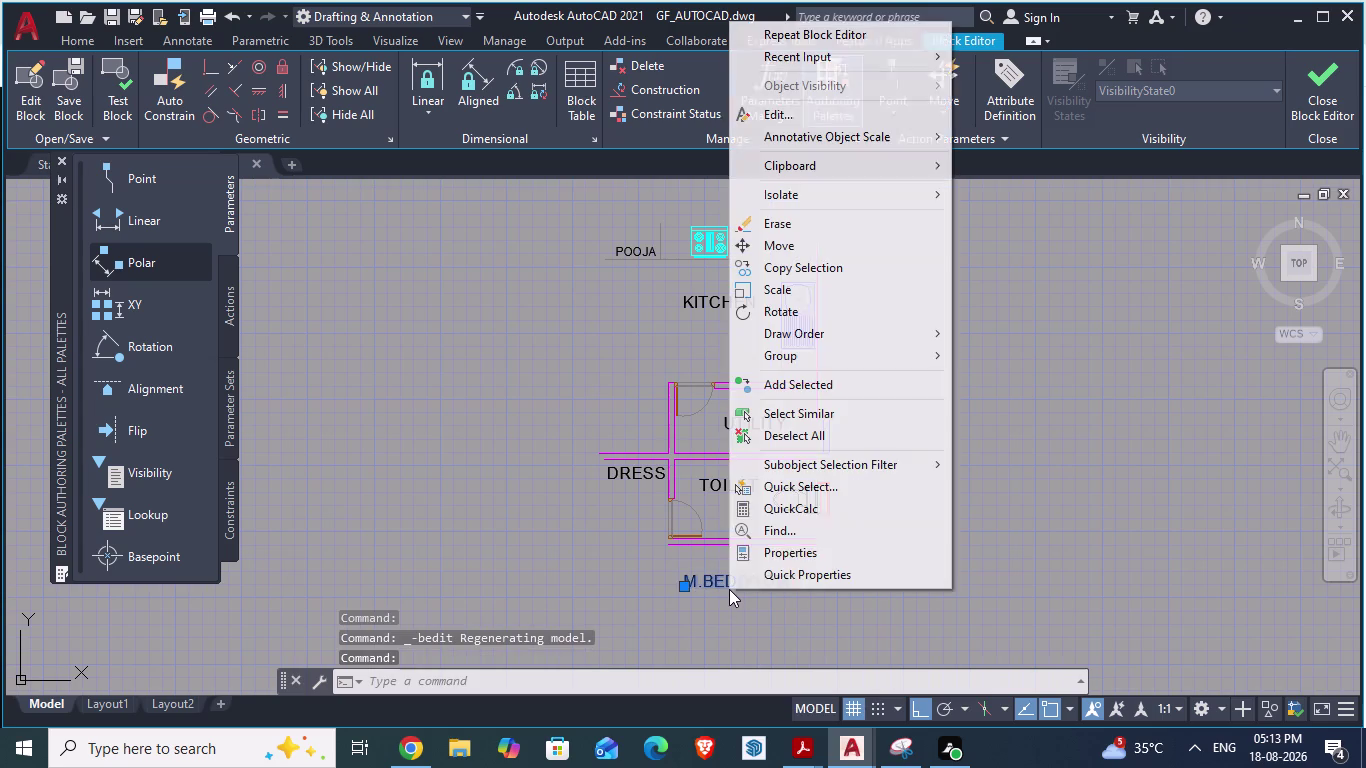
click(764, 553)
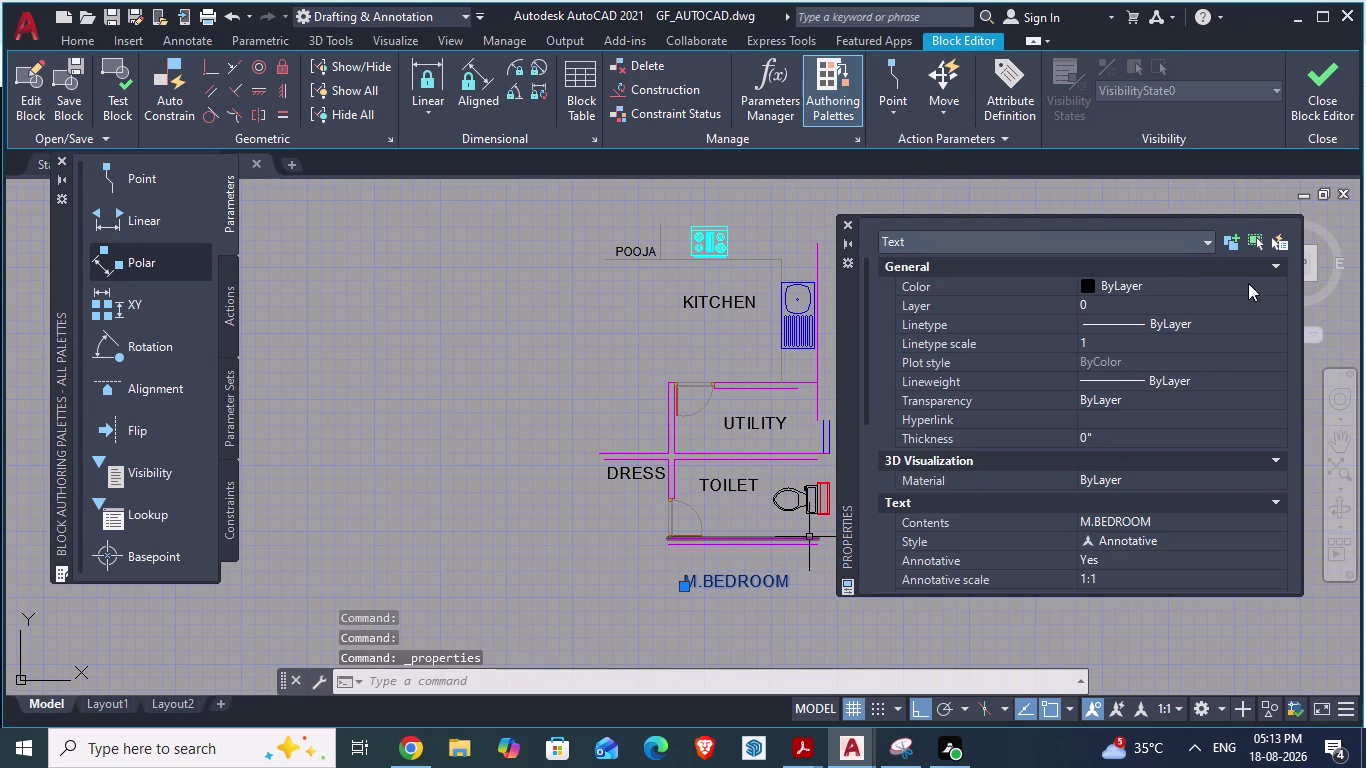
Set the M.BEDROOM label's colour to White in Properties.
click(1187, 283)
click(1187, 283)
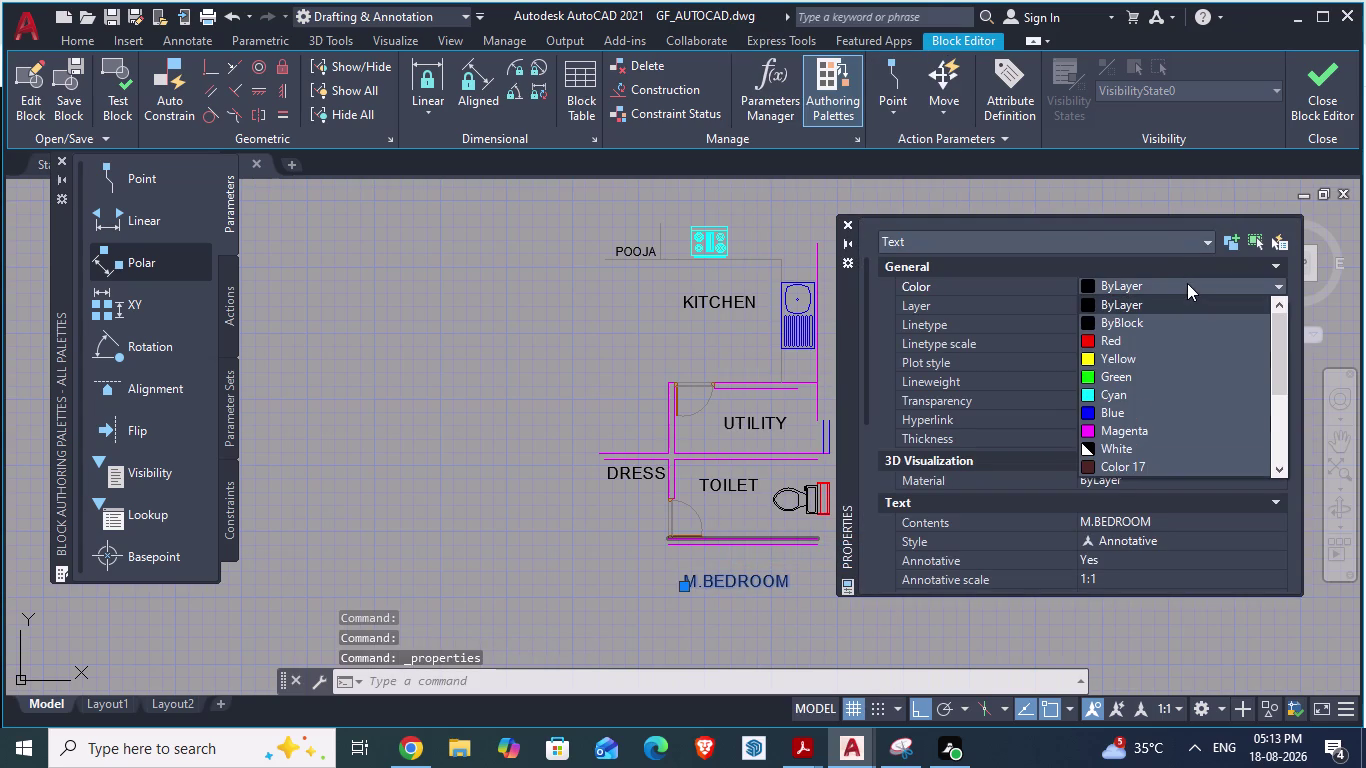
scroll(up, 3)
scroll(down, 3)
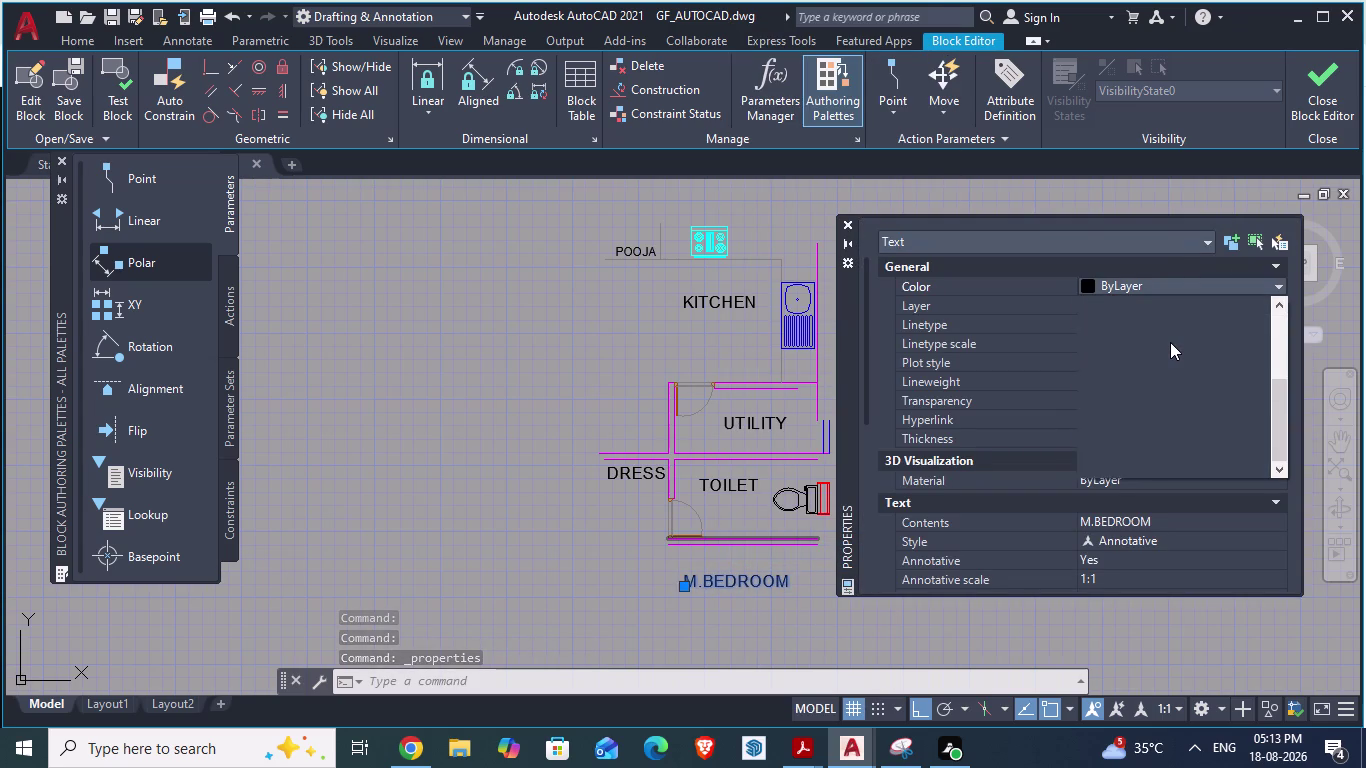
scroll(down, 3)
scroll(down, 3)
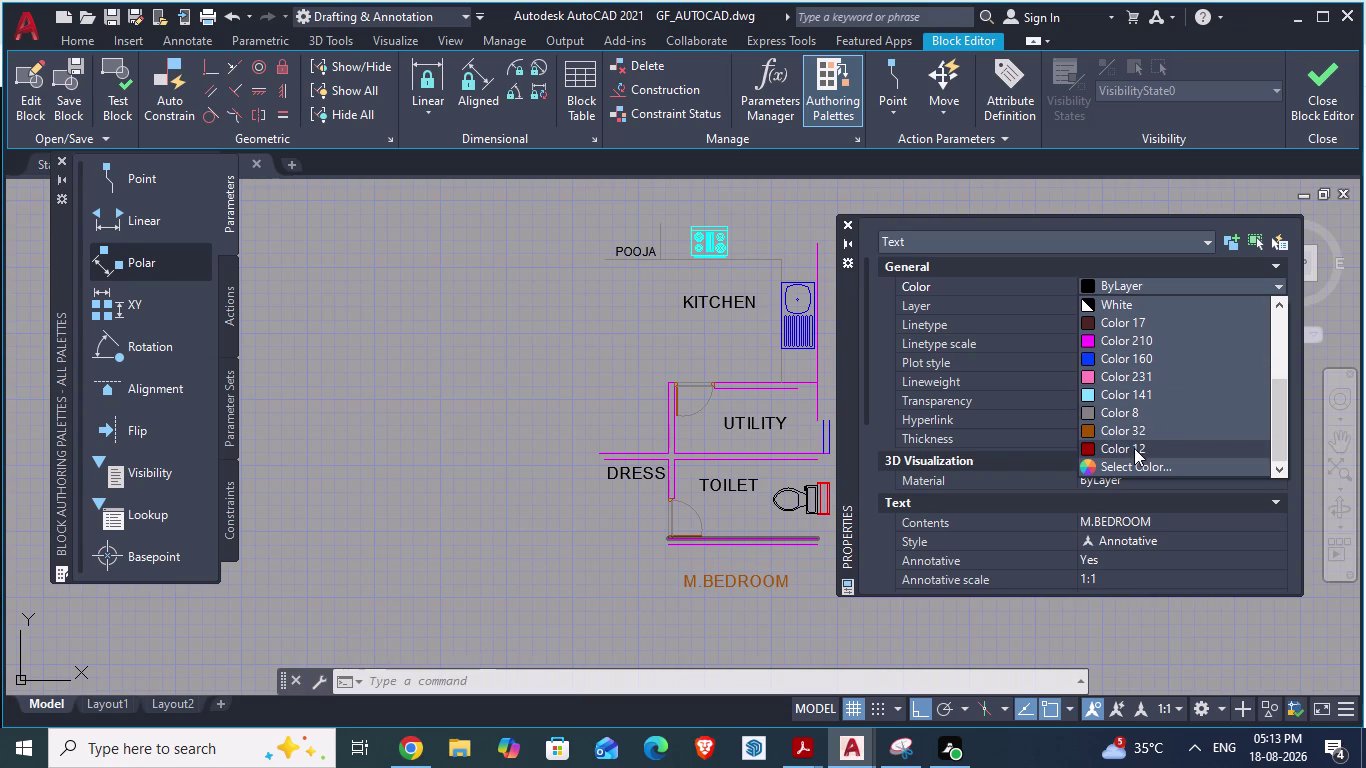
scroll(up, 3)
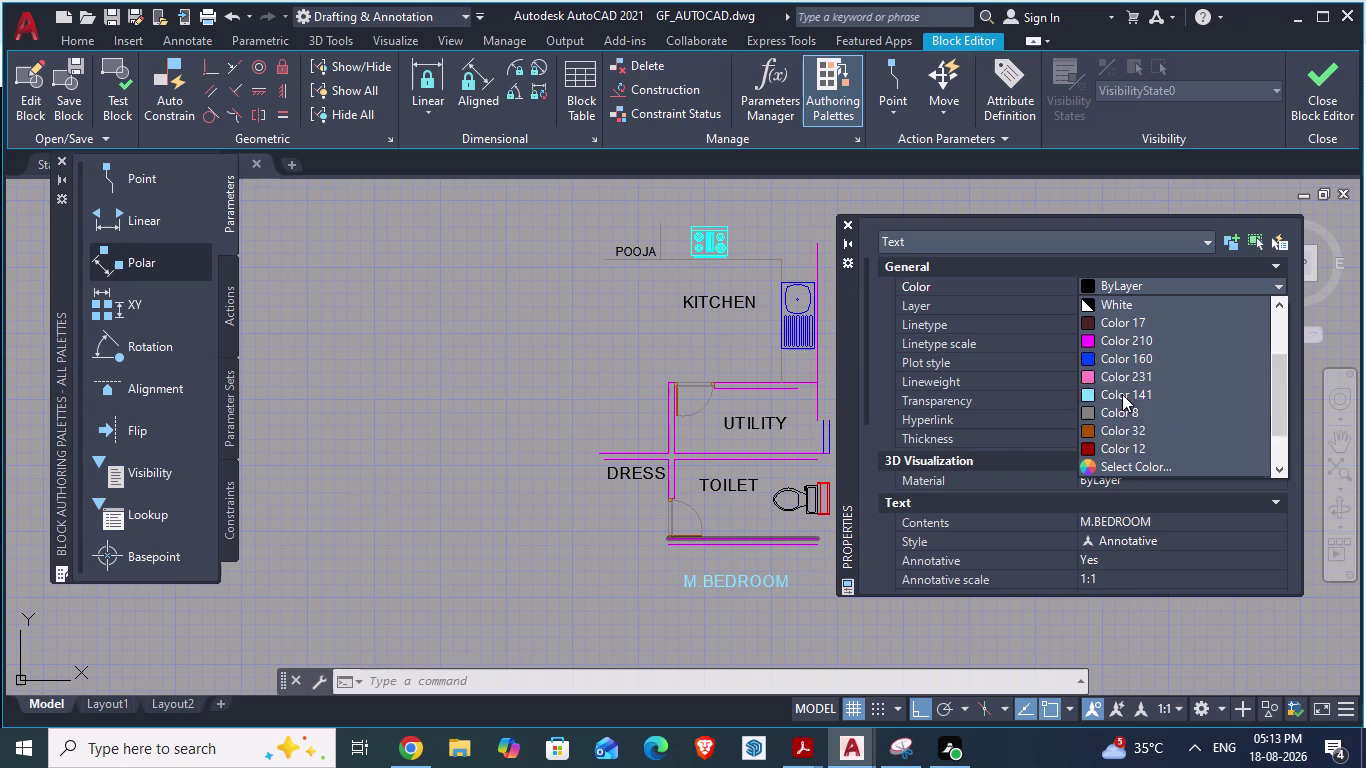
scroll(up, 3)
click(1121, 443)
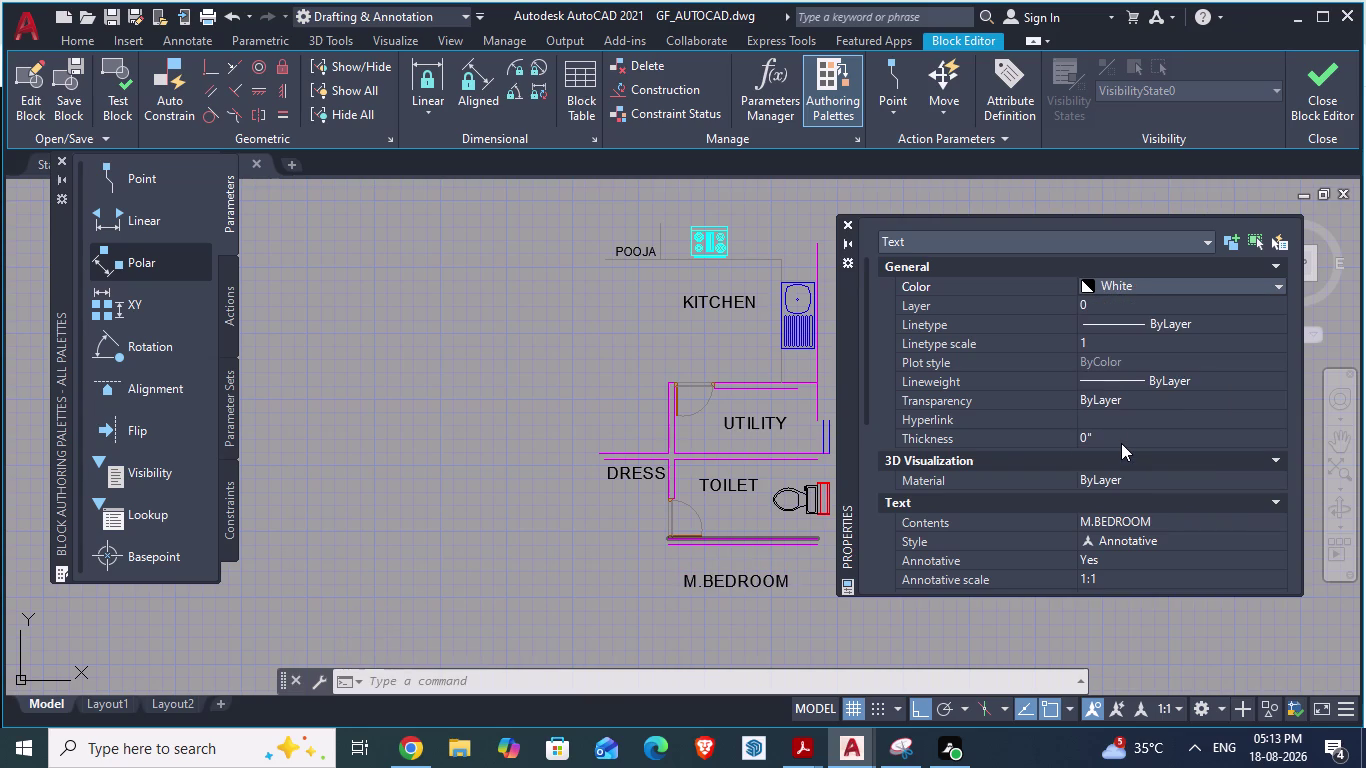
Close the Properties palette and deselect the M.BEDROOM label.
scroll(down, 3)
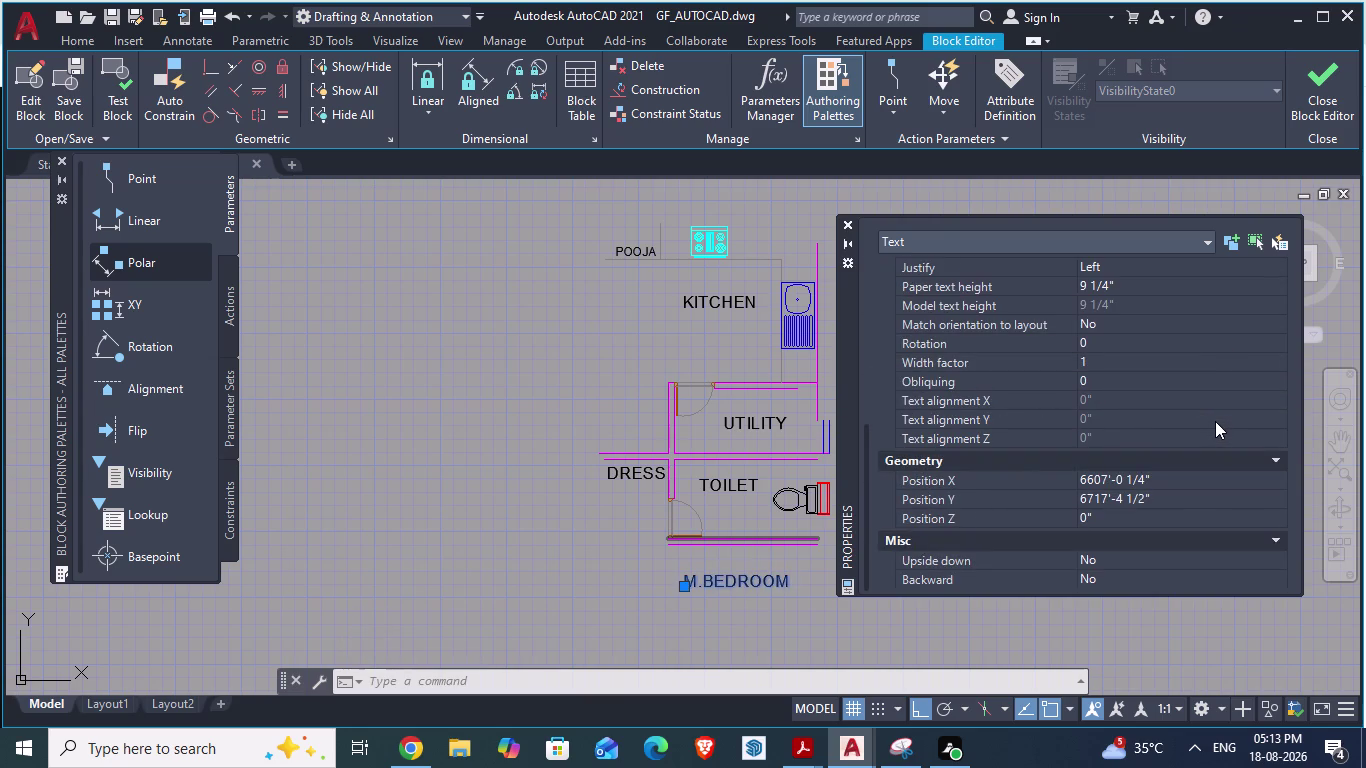
scroll(down, 3)
scroll(down, 3)
click(1232, 241)
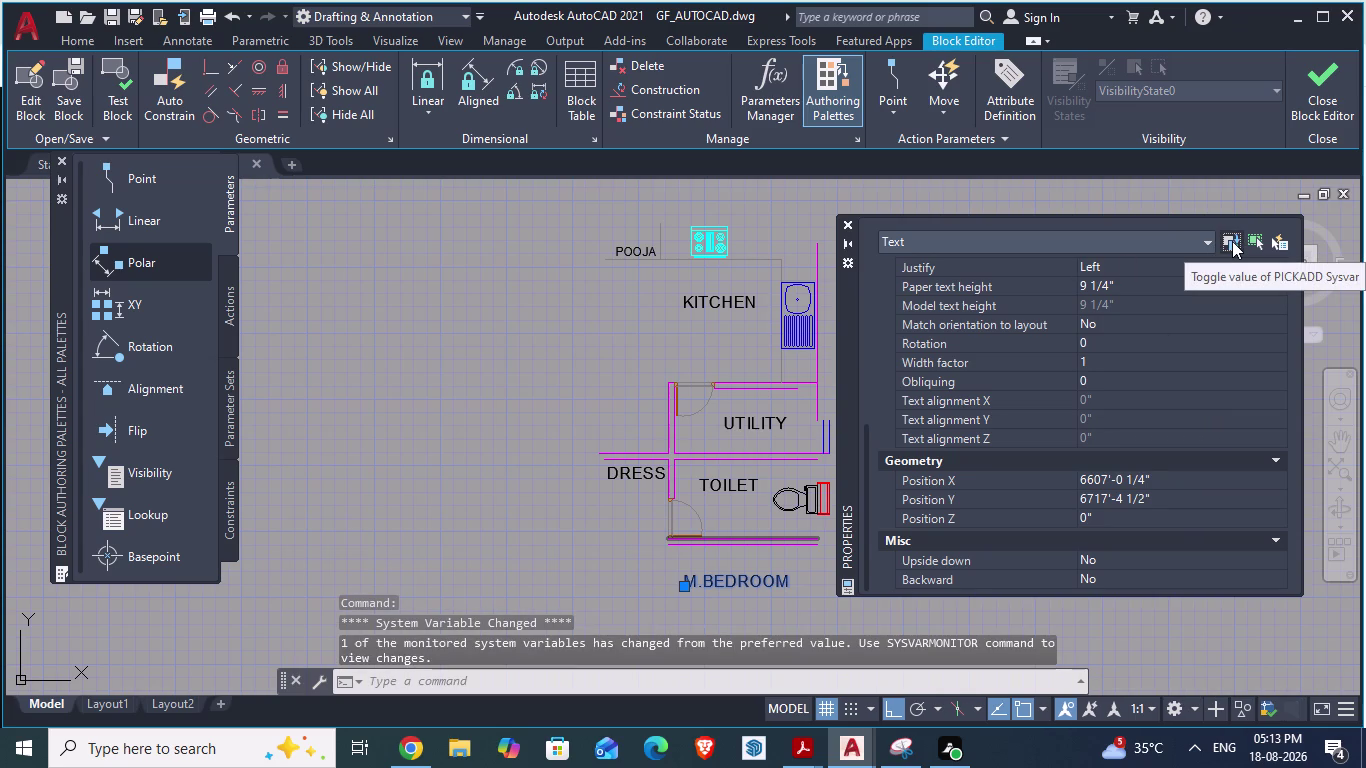
click(1232, 241)
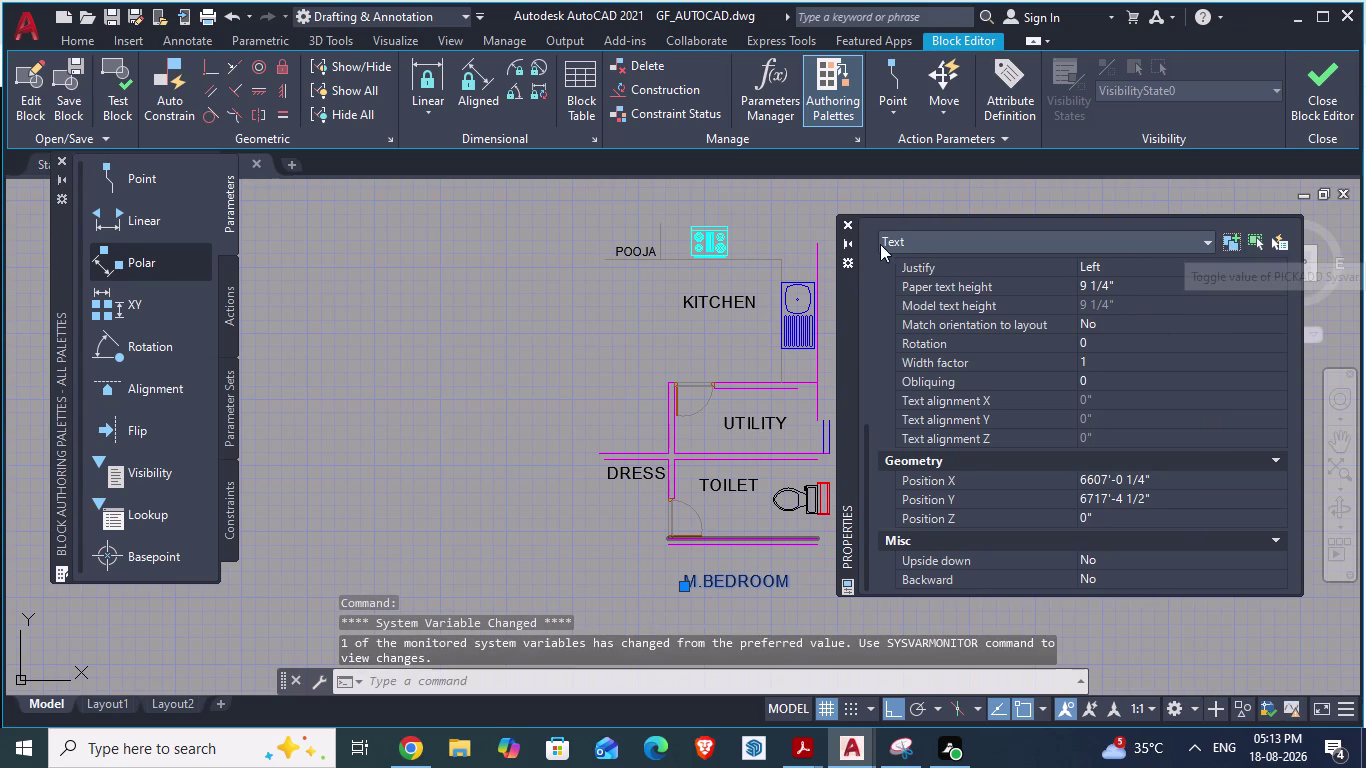
click(847, 220)
scroll(up, 3)
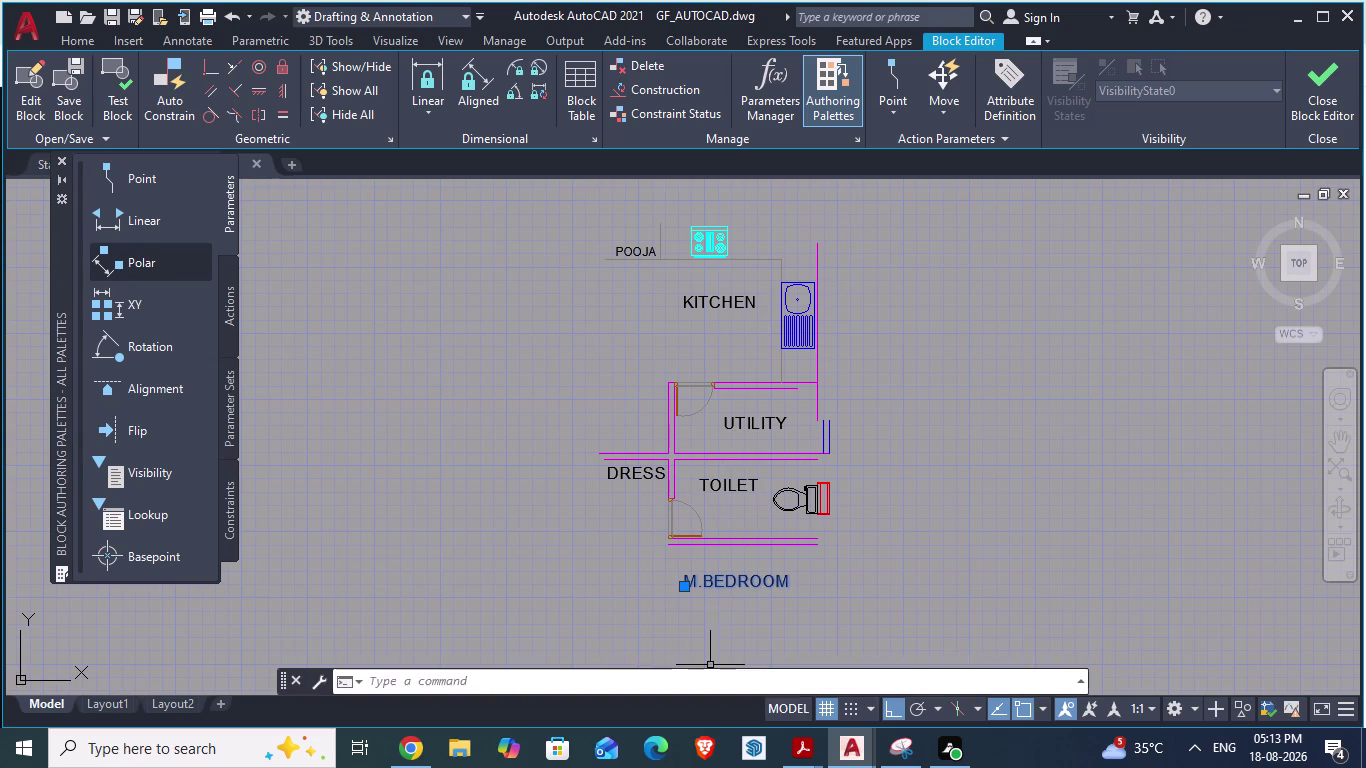
scroll(up, 3)
scroll(up, 3)
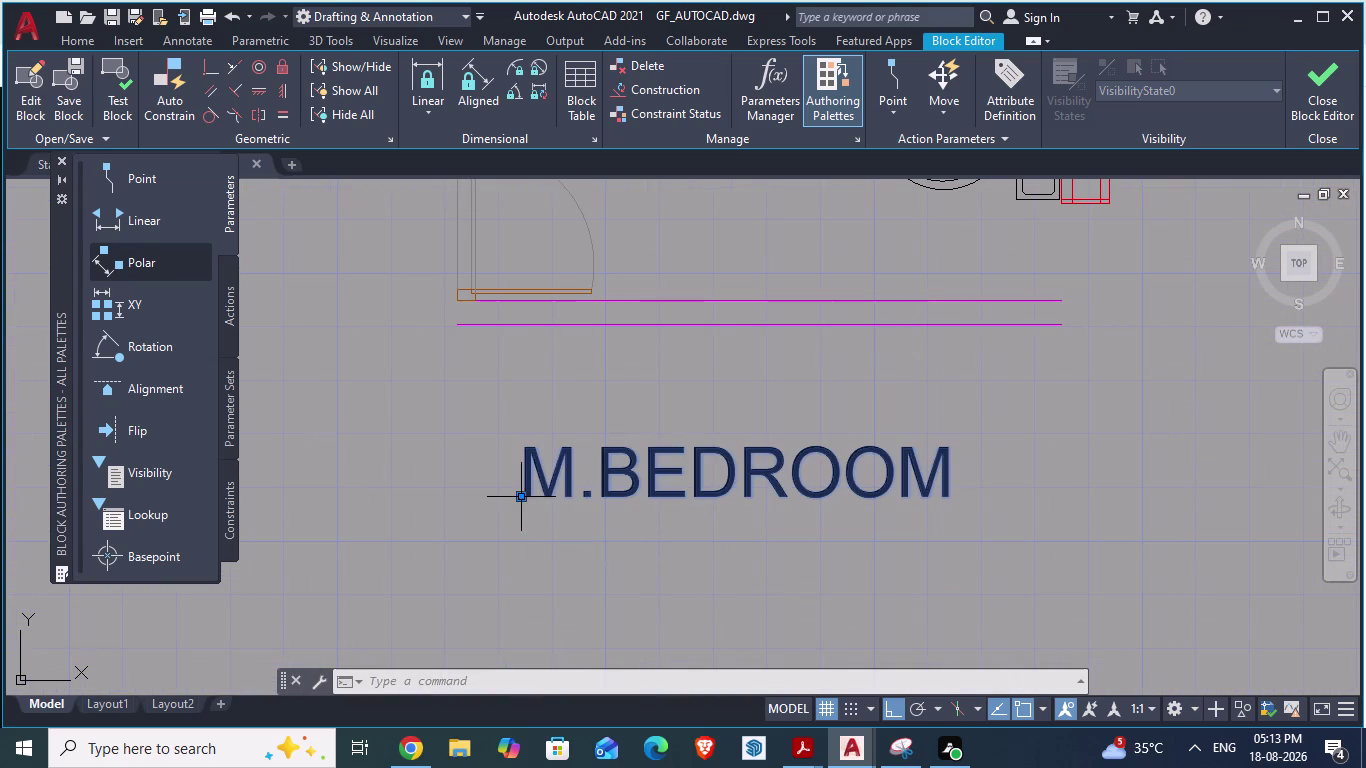
double_click(519, 501)
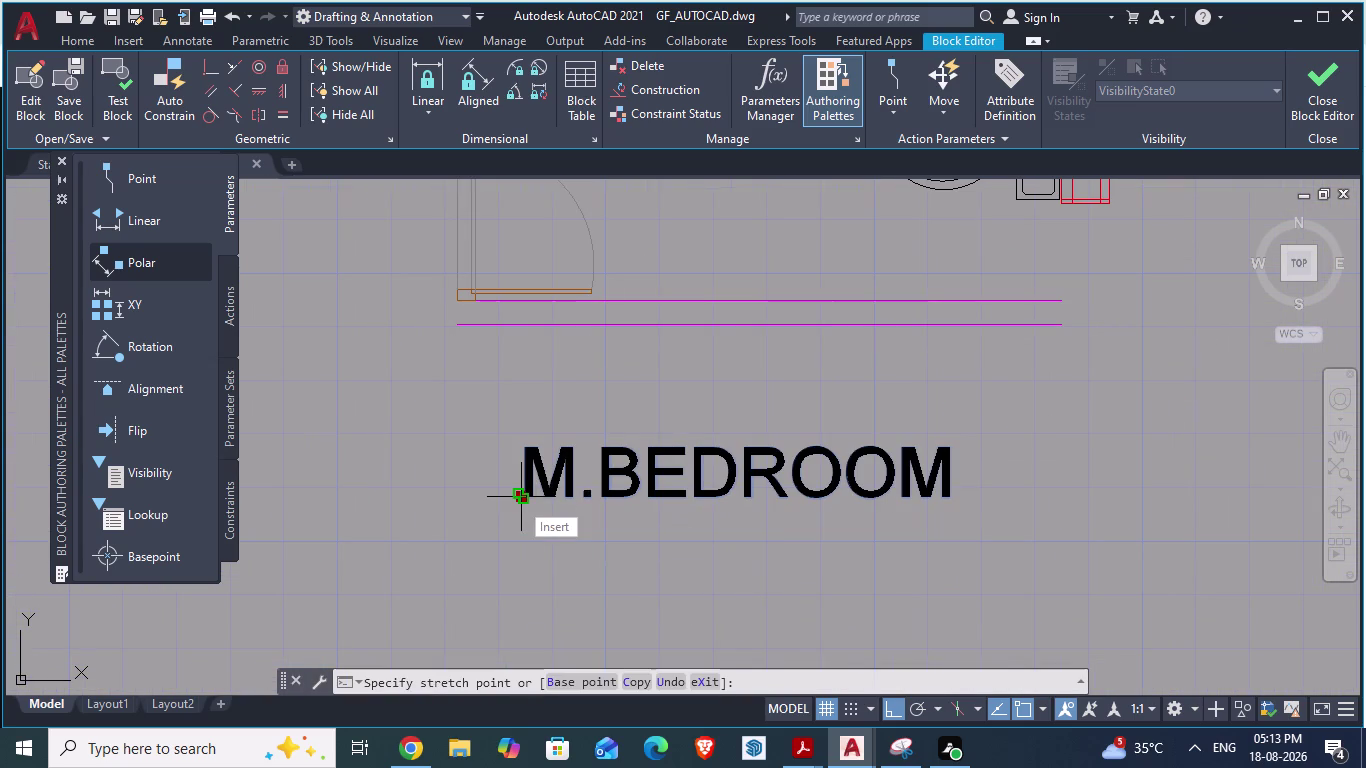
click(519, 501)
key(Escape)
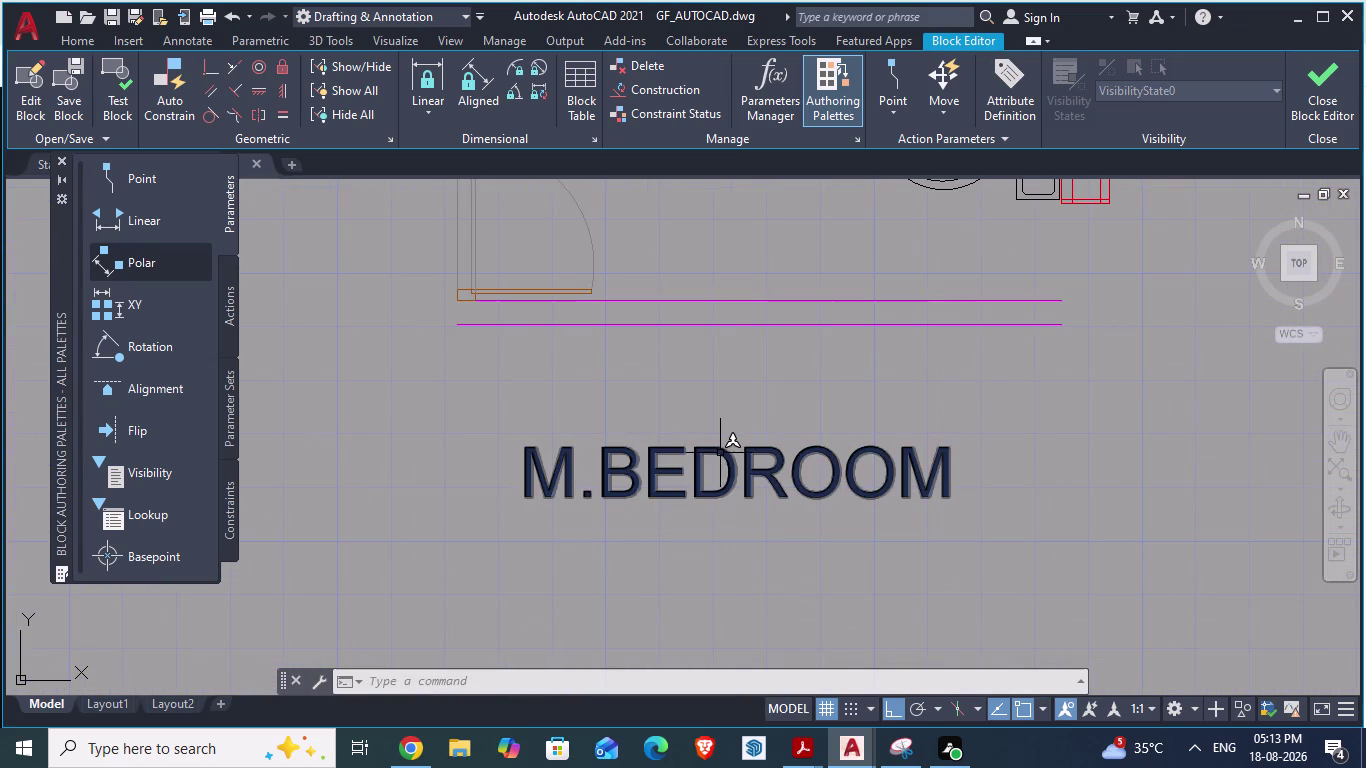
Switch from AutoCAD to the web browser via the taskbar.
scroll(down, 3)
scroll(down, 3)
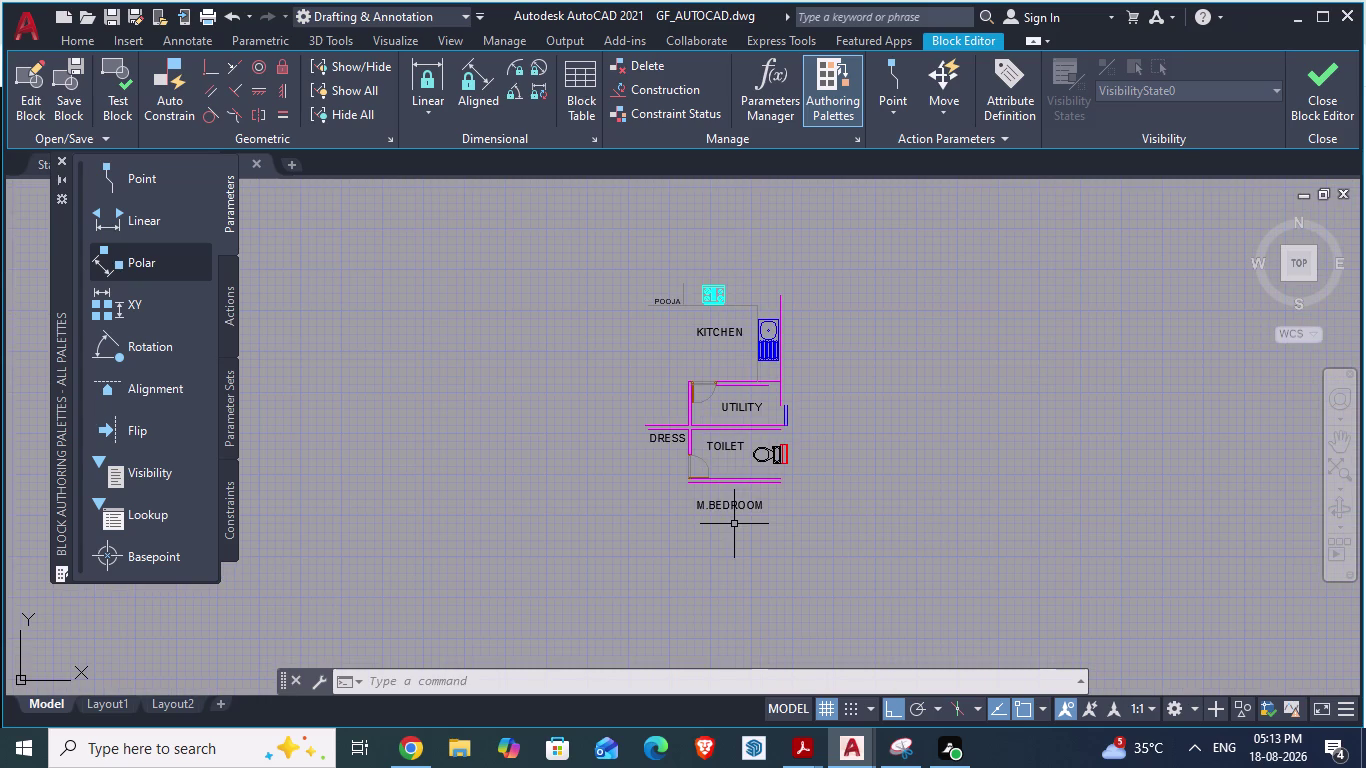
scroll(up, 3)
scroll(down, 3)
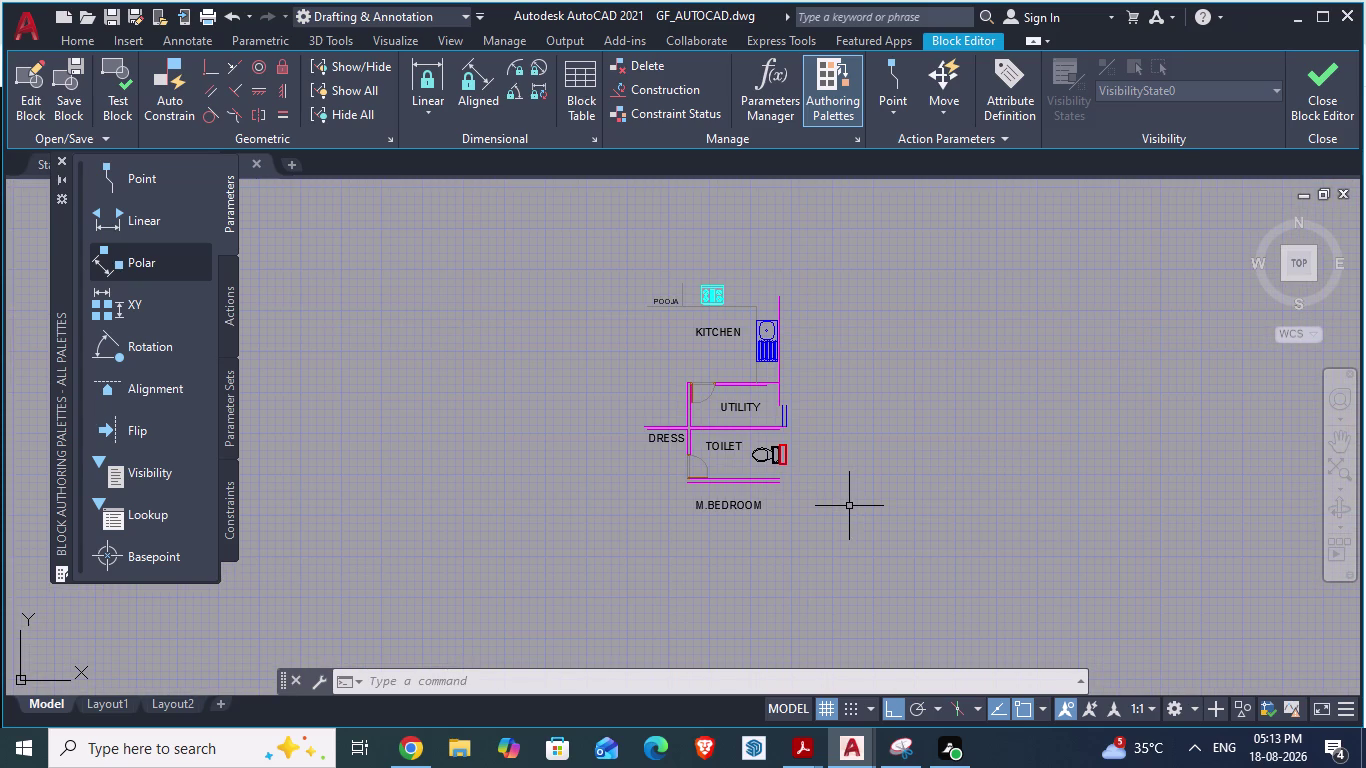
click(418, 743)
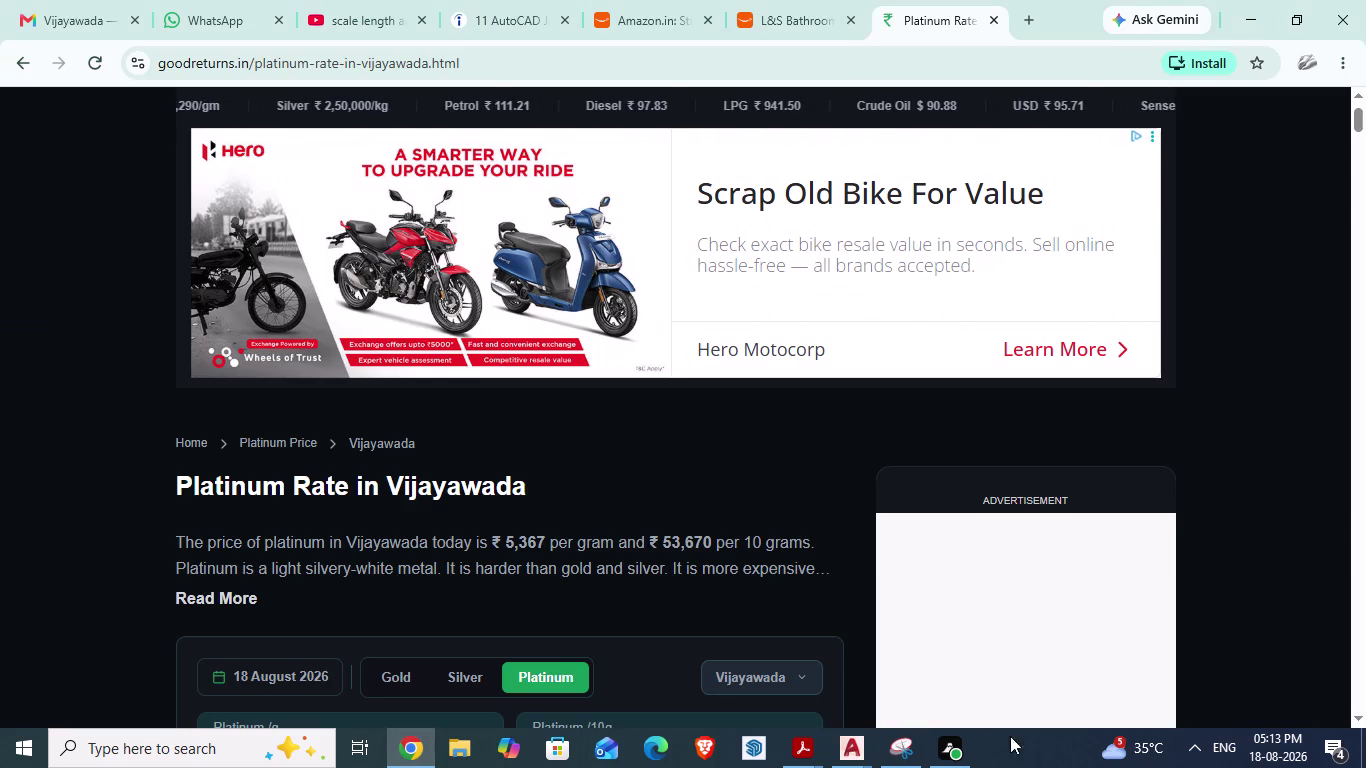